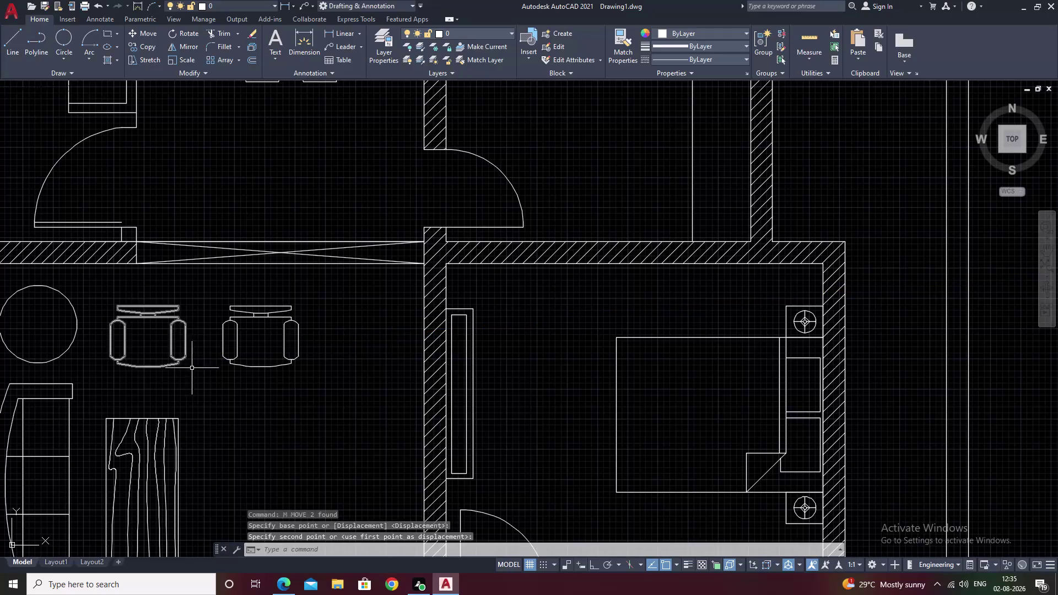
Select the two armchairs by the upper wall and start a command, then cancel it.
scroll(down, 3)
middle_drag(230, 432, 257, 383)
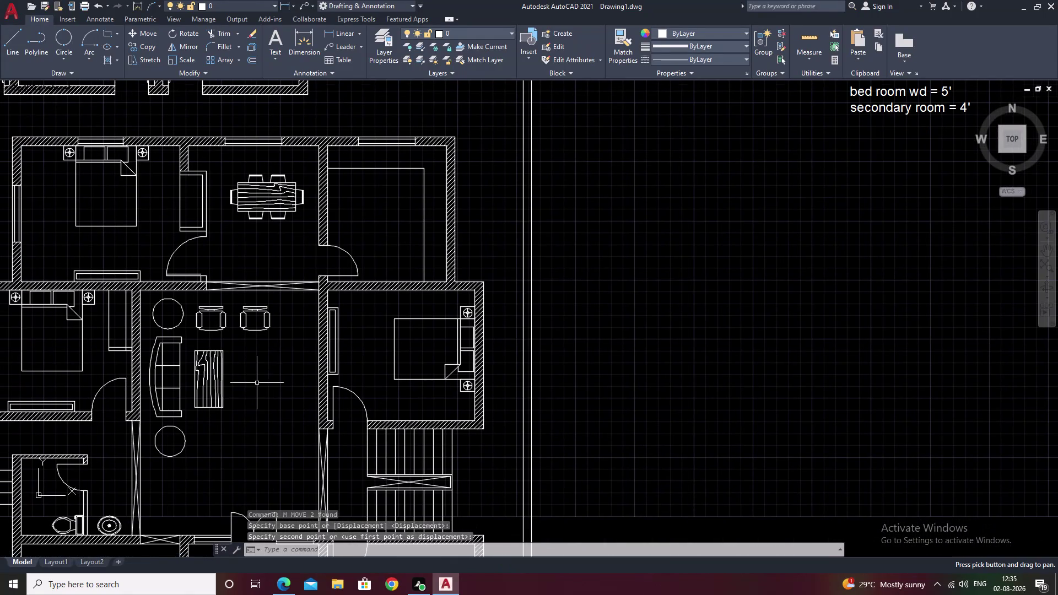
drag(274, 307, 218, 299)
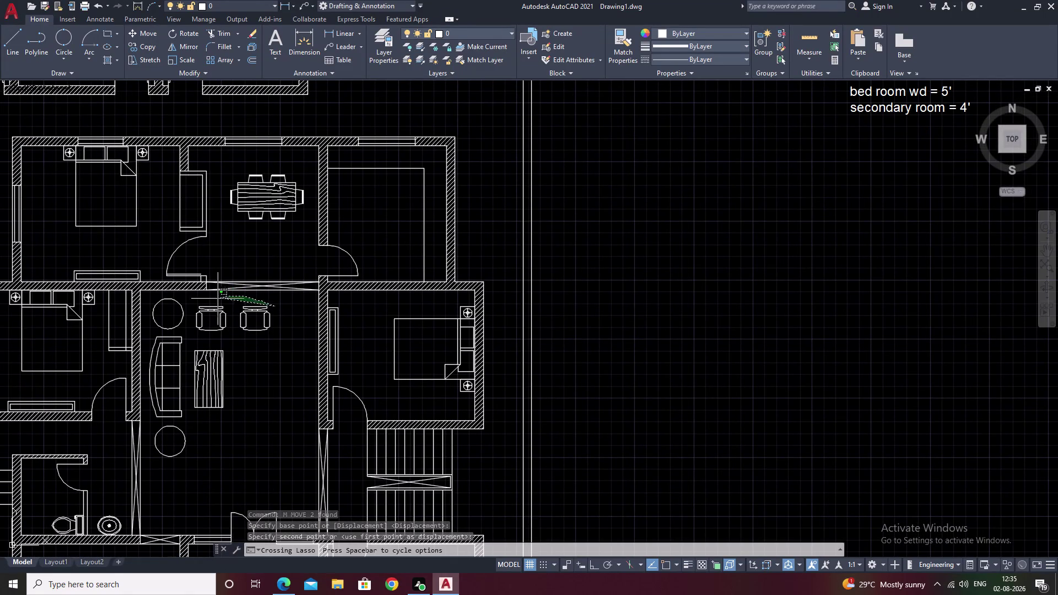
drag(218, 298, 262, 332)
right_click(262, 332)
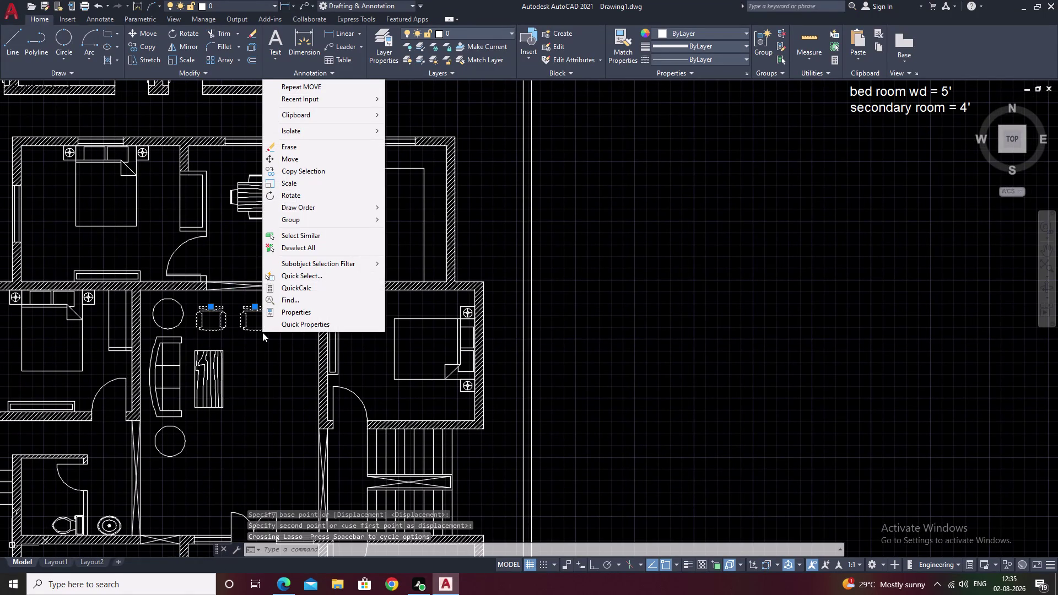
text(mi)
key(space)
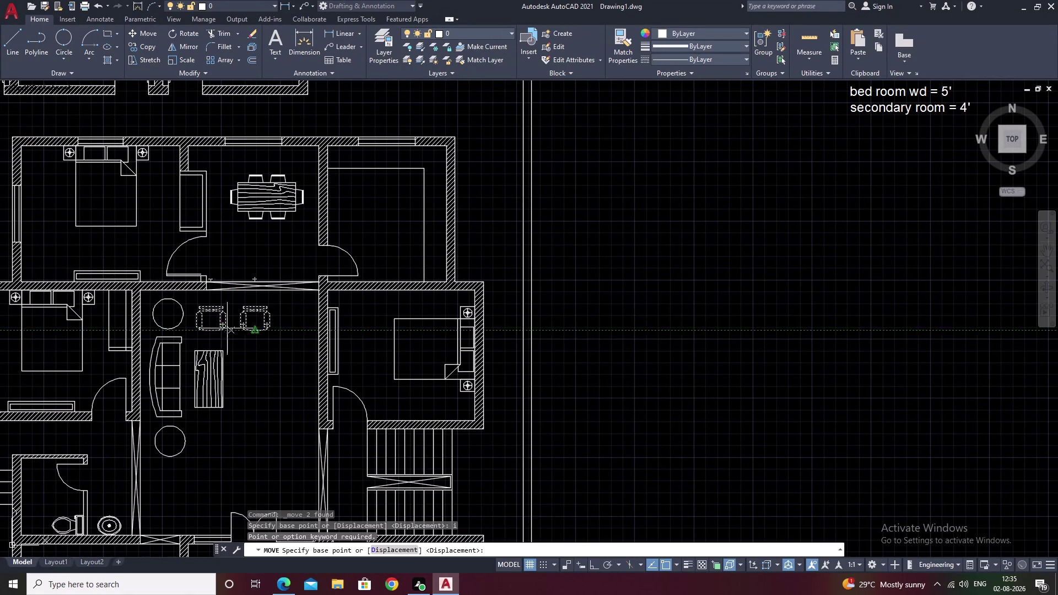
click(235, 391)
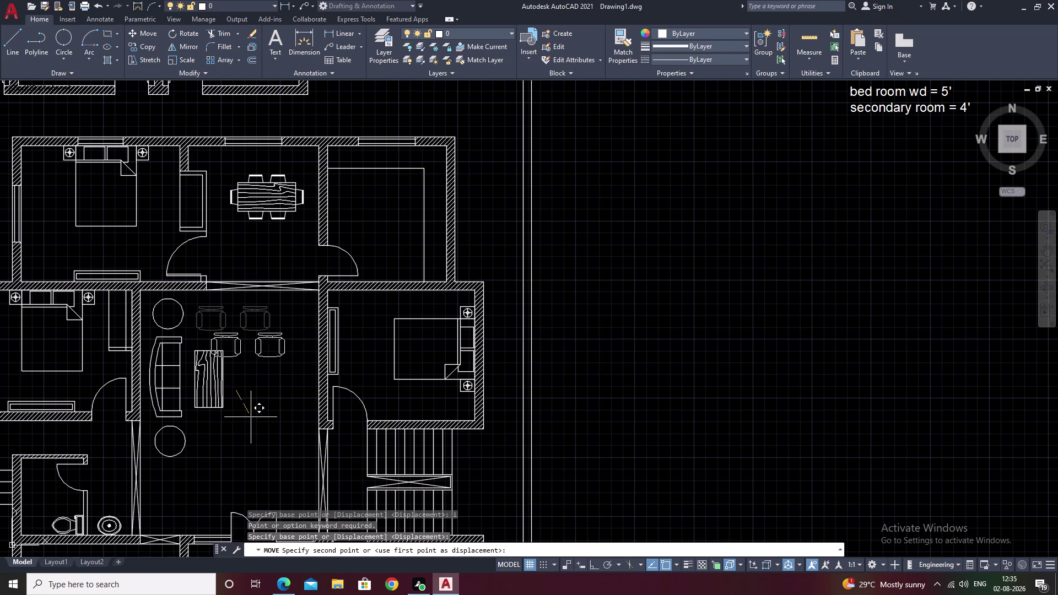
key(Escape)
Reselect the armchairs, try a mirror along a straight axis, then abandon it.
scroll(up, 3)
drag(312, 272, 292, 259)
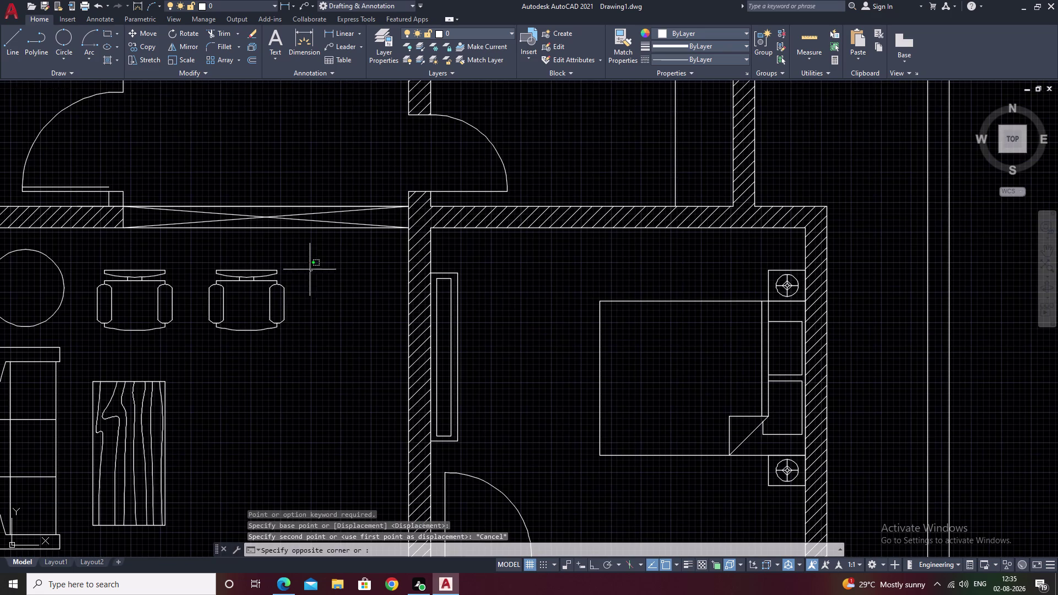
drag(293, 260, 248, 374)
text(m)
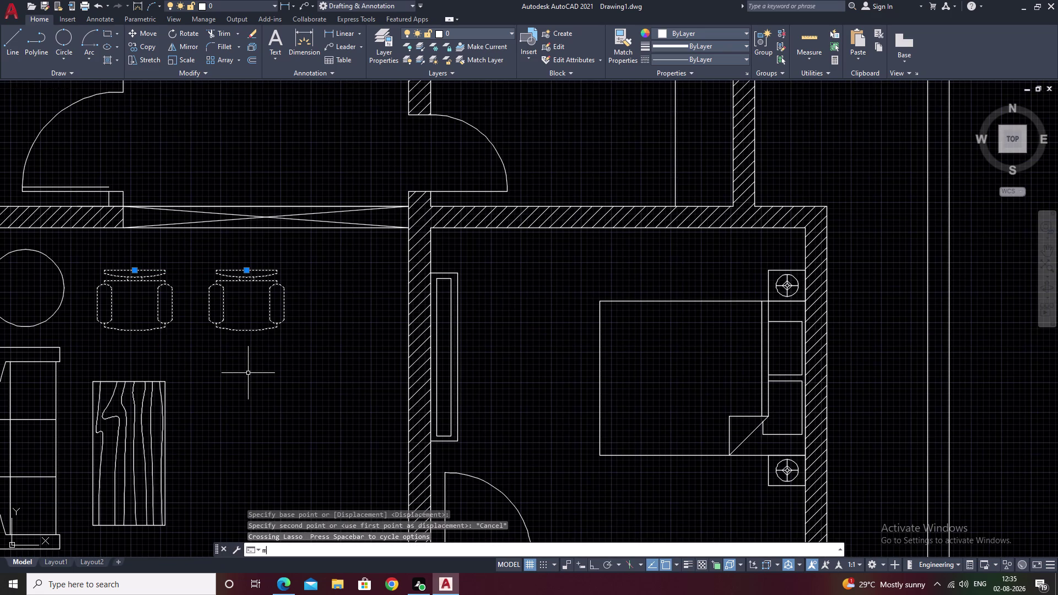
text(i)
key(space)
click(197, 431)
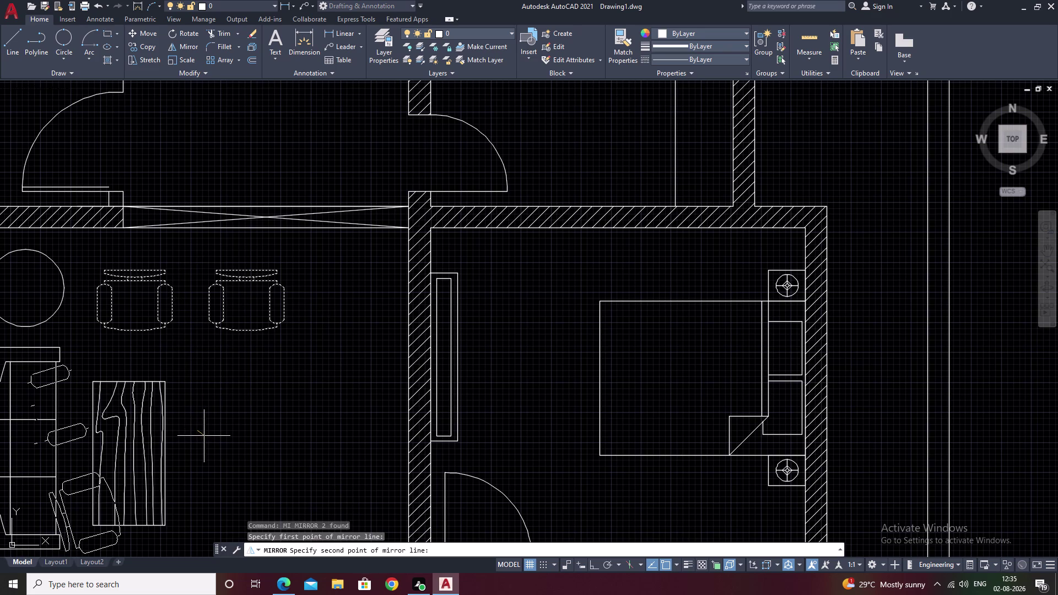
key(F8)
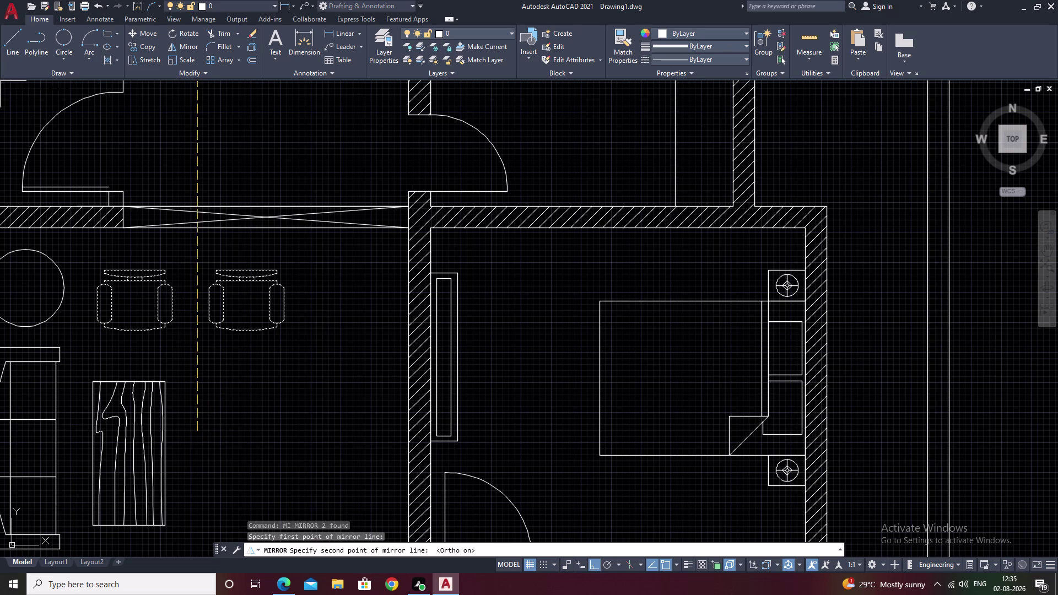
click(225, 431)
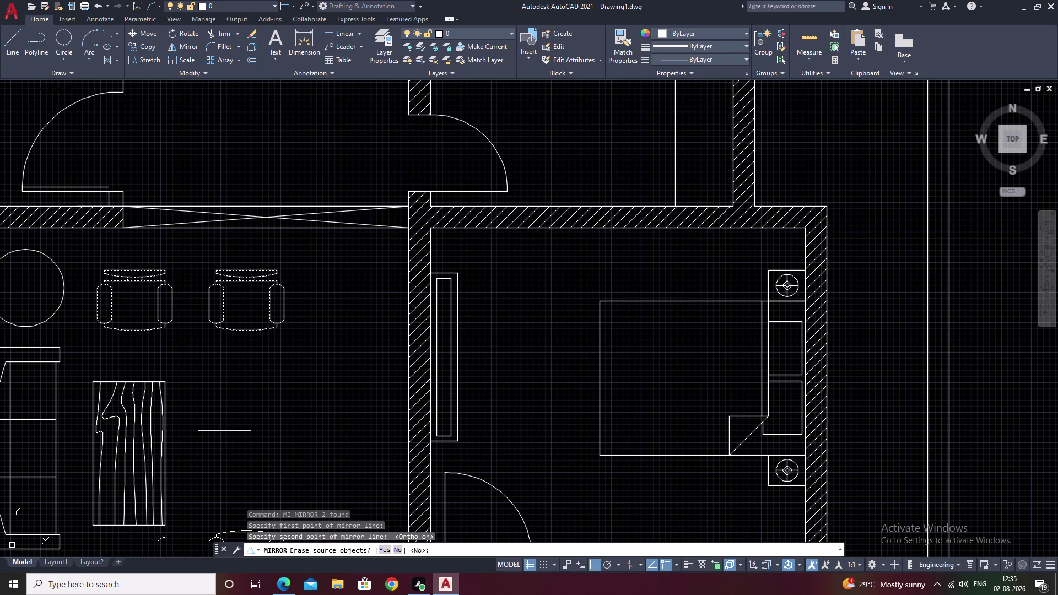
scroll(down, 3)
middle_drag(225, 430, 246, 339)
click(235, 348)
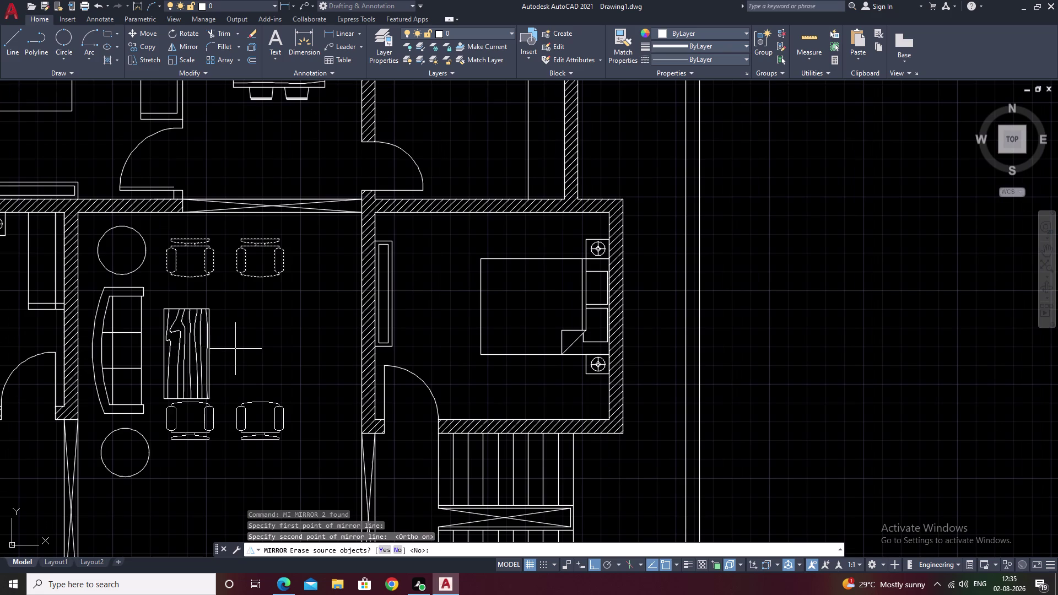
key(Escape)
Mirror both armchairs across a horizontal axis through the table's middle, keeping the originals.
scroll(down, 3)
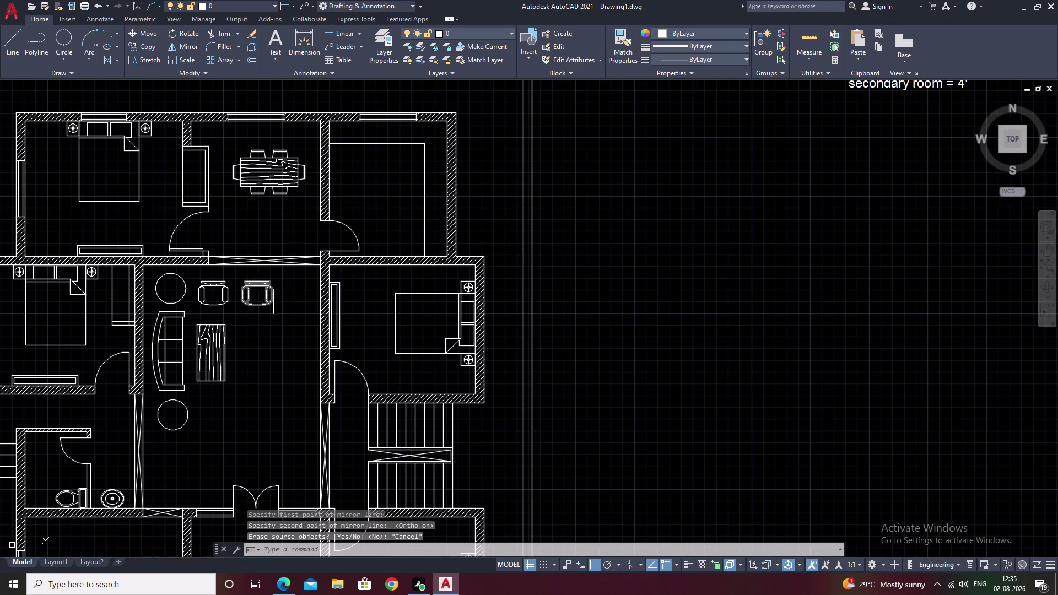
drag(275, 287, 213, 311)
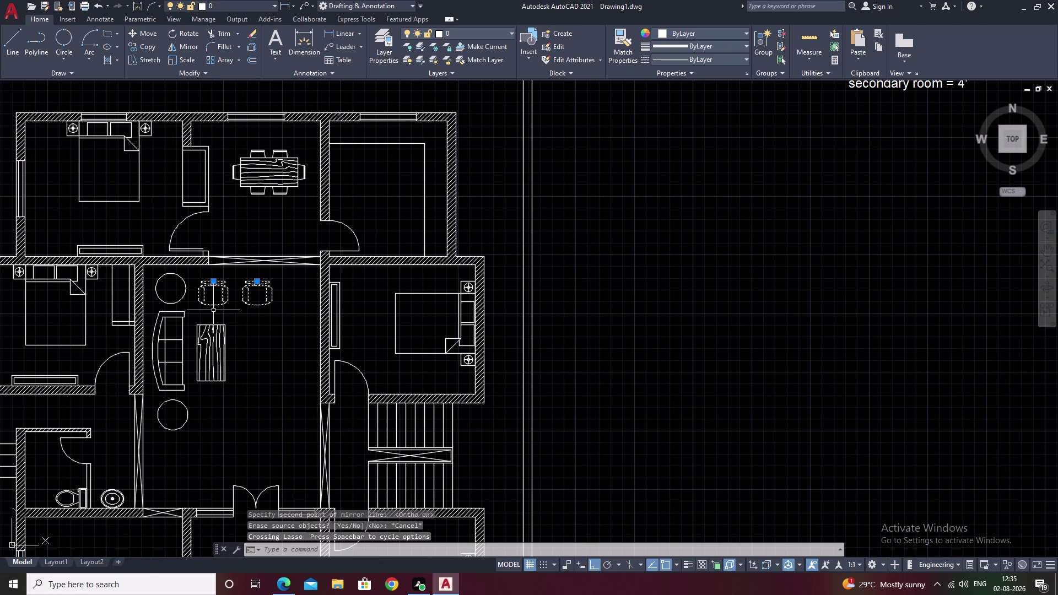
text(mi)
key(space)
click(241, 364)
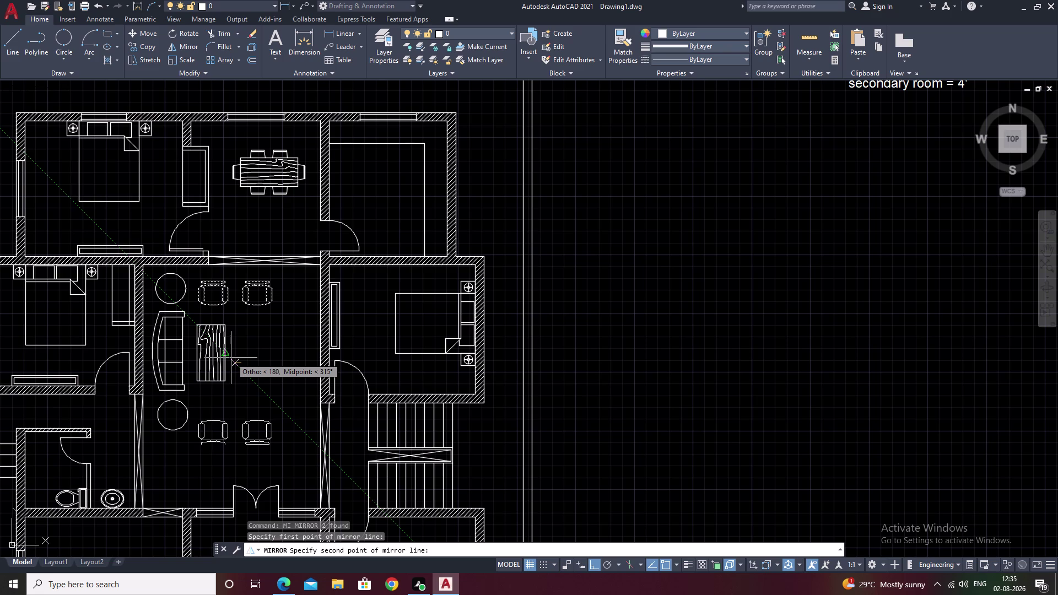
click(230, 358)
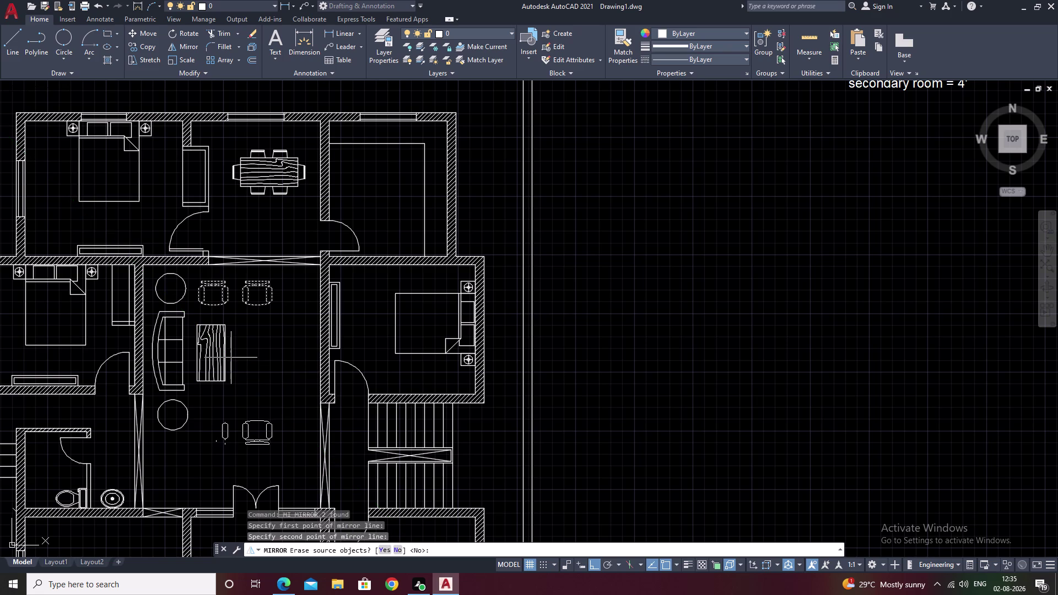
key(y)
key(BackSpace)
text(n)
key(space)
scroll(up, 3)
drag(291, 382, 215, 375)
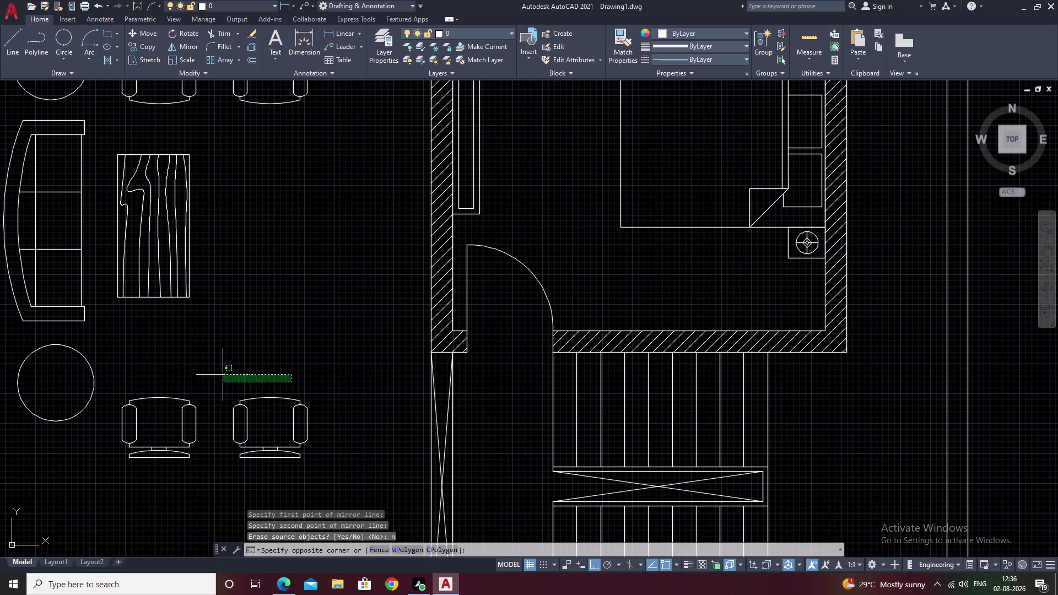
Move the two mirrored armchairs up, closer to the centre table.
drag(214, 375, 151, 467)
text(m)
key(space)
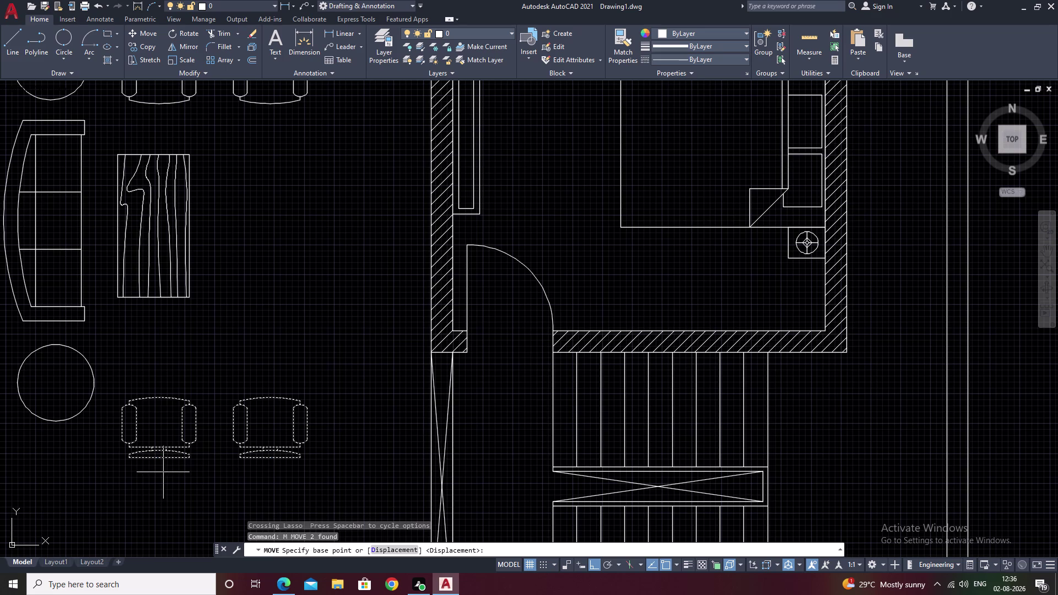
click(217, 434)
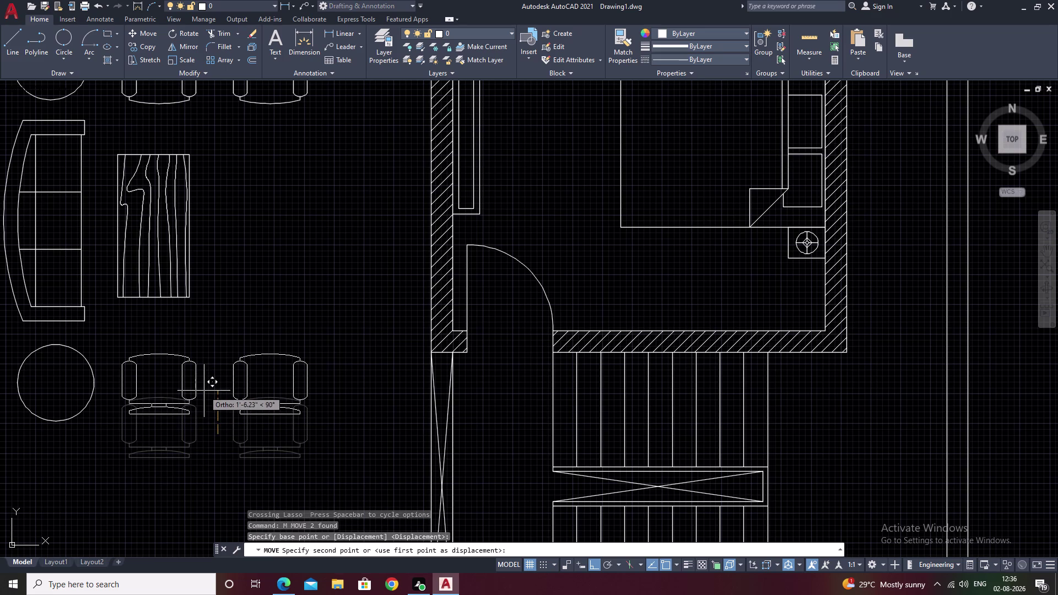
click(204, 391)
scroll(down, 3)
middle_drag(285, 279, 309, 281)
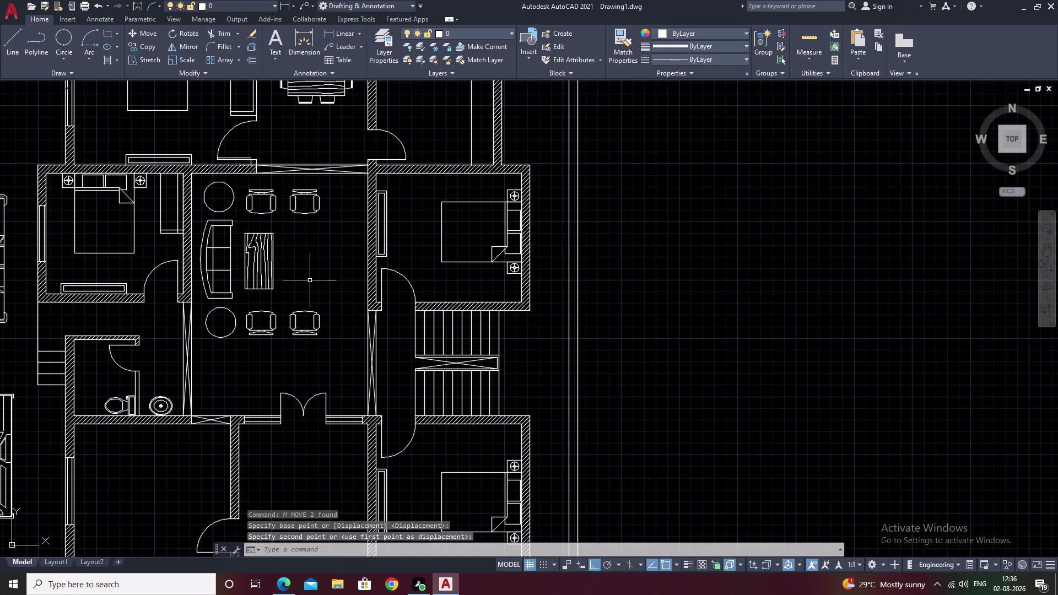
key(Escape)
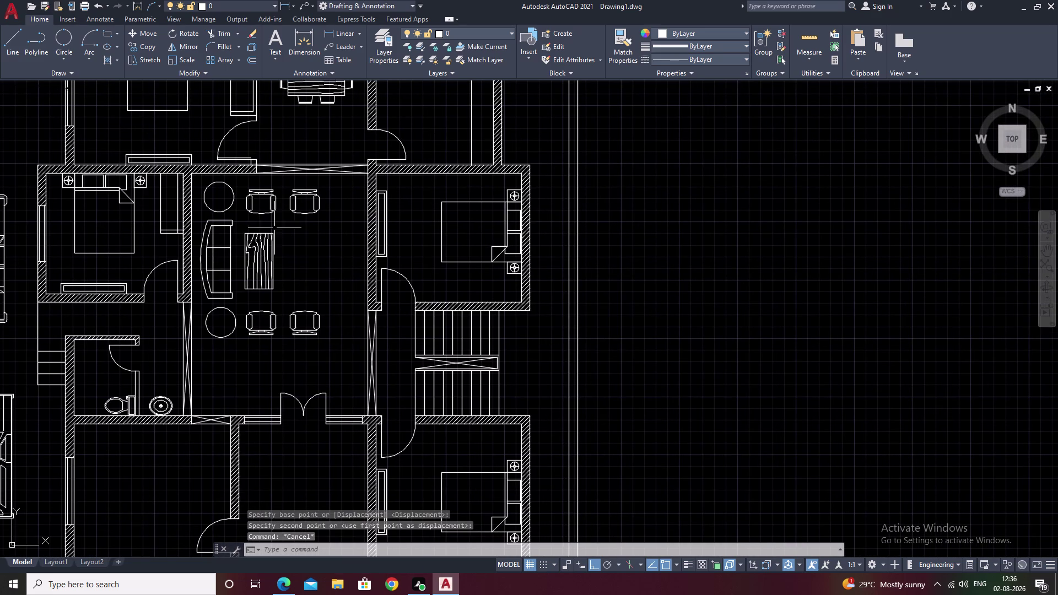
Move the centre table so it sits between both chair pairs.
drag(273, 226, 260, 287)
text(m)
key(space)
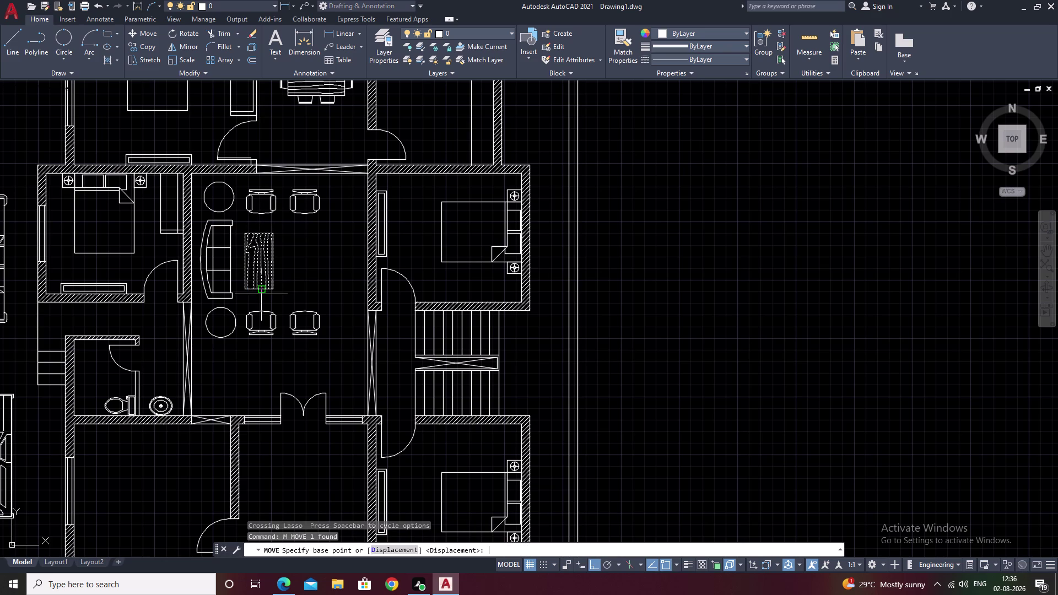
click(271, 288)
click(290, 287)
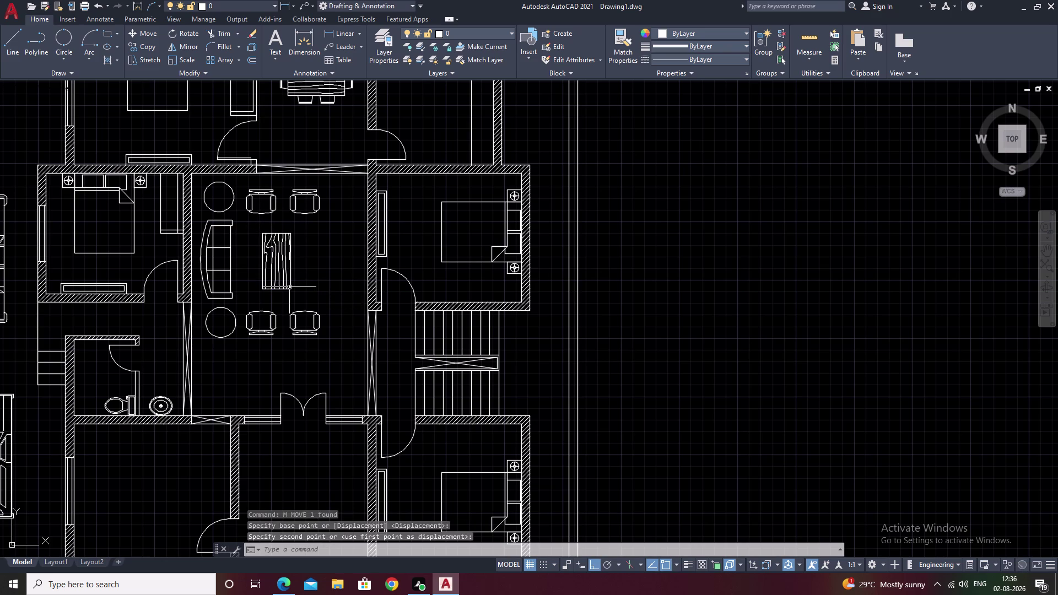
key(Escape)
scroll(down, 3)
Pan and zoom to centre the empty lower-left room beside the parked car.
middle_drag(658, 322, 595, 369)
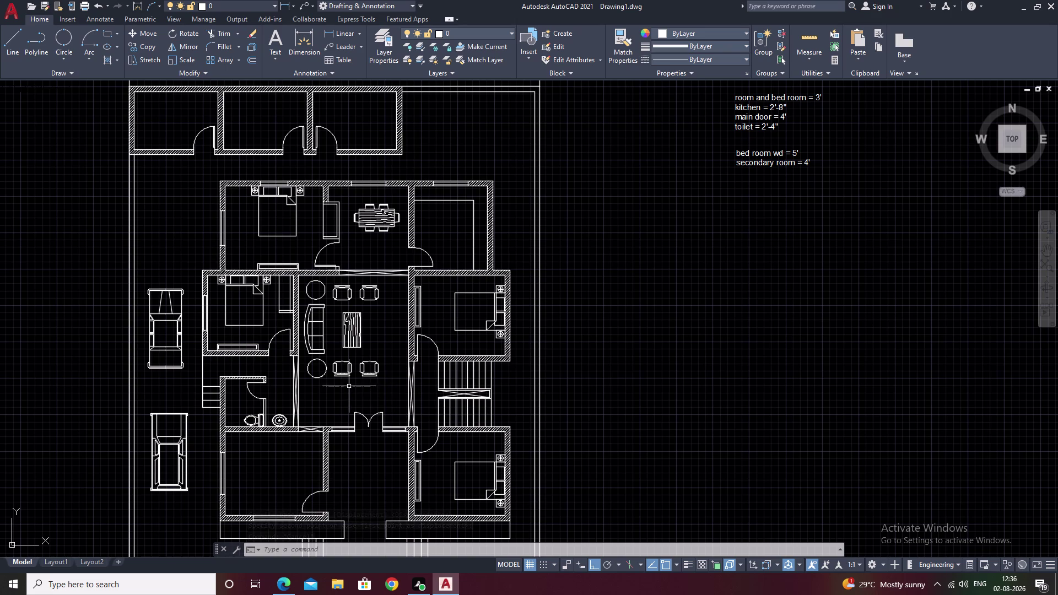
middle_drag(587, 393, 577, 340)
middle_drag(559, 353, 613, 301)
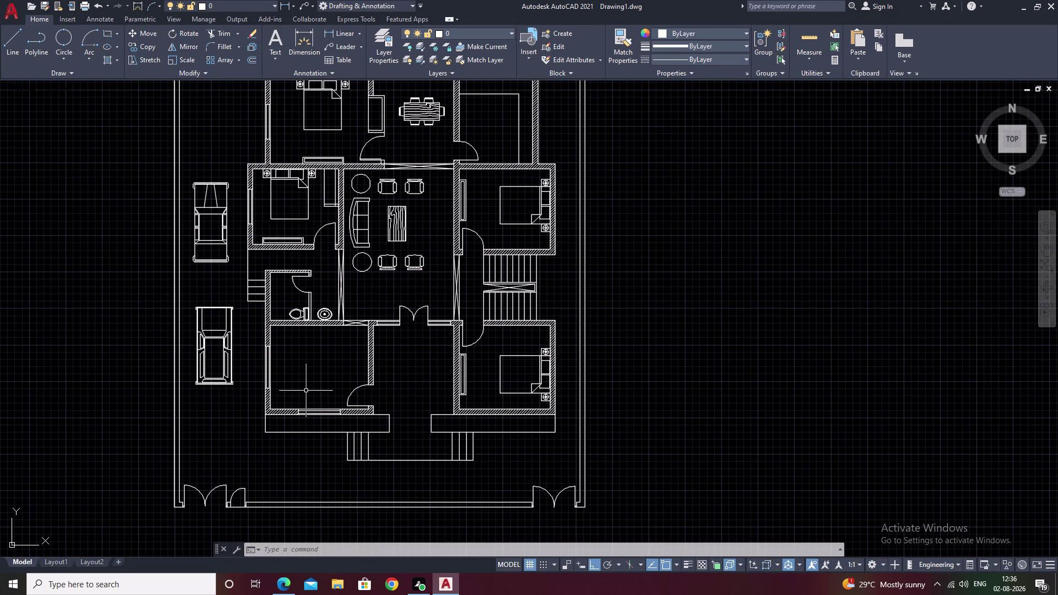
middle_drag(306, 391, 362, 369)
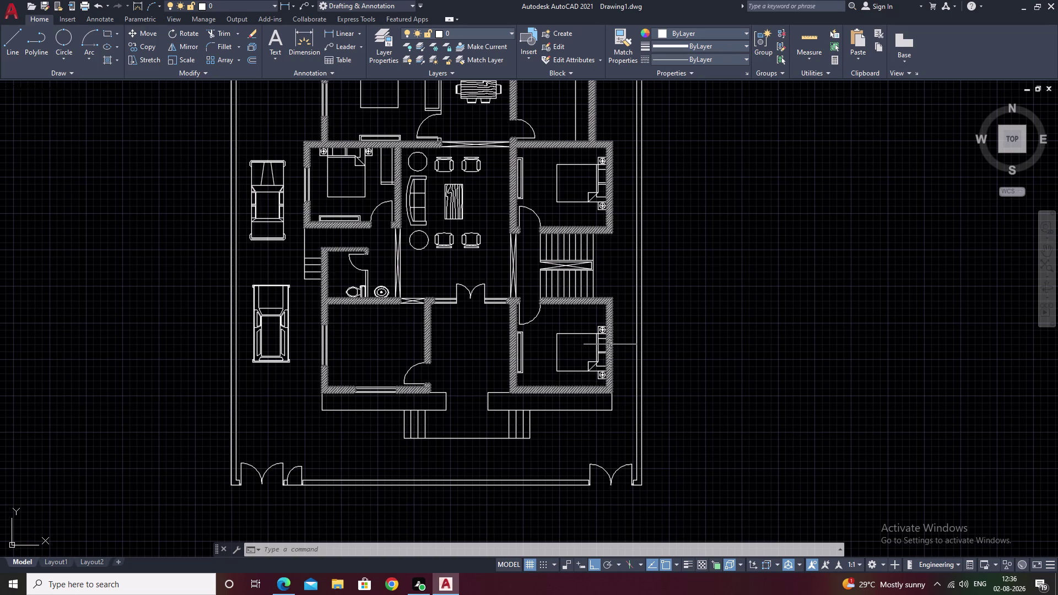
scroll(up, 3)
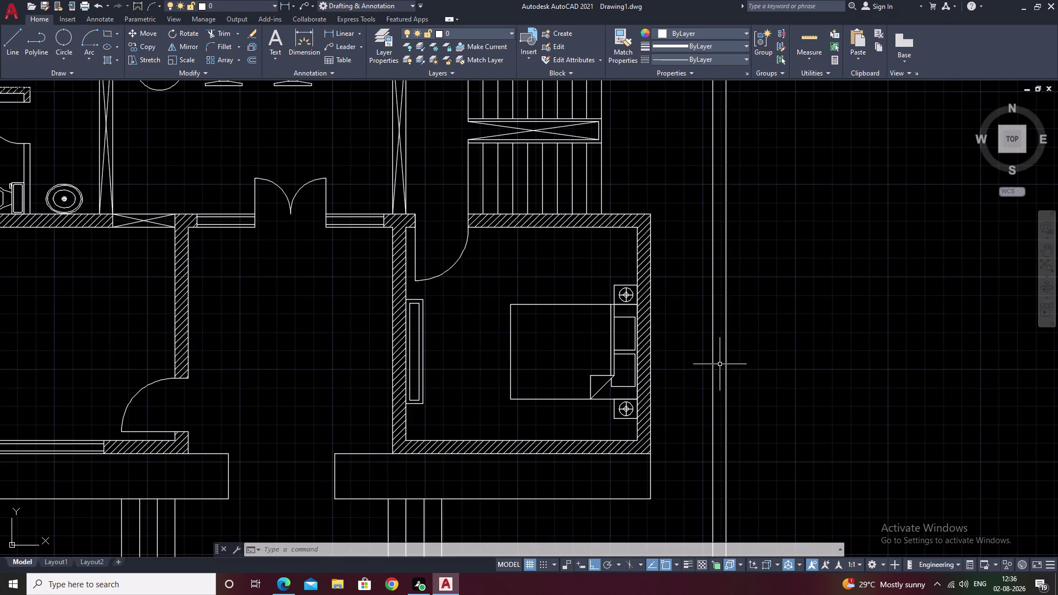
middle_drag(522, 349, 735, 320)
middle_drag(442, 312, 592, 316)
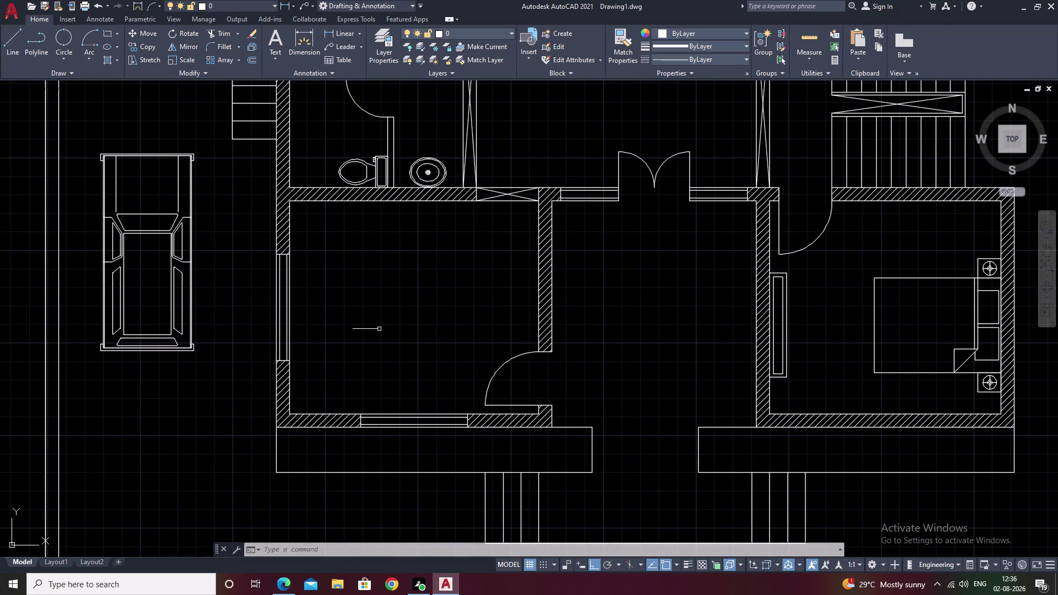
middle_drag(378, 331, 464, 327)
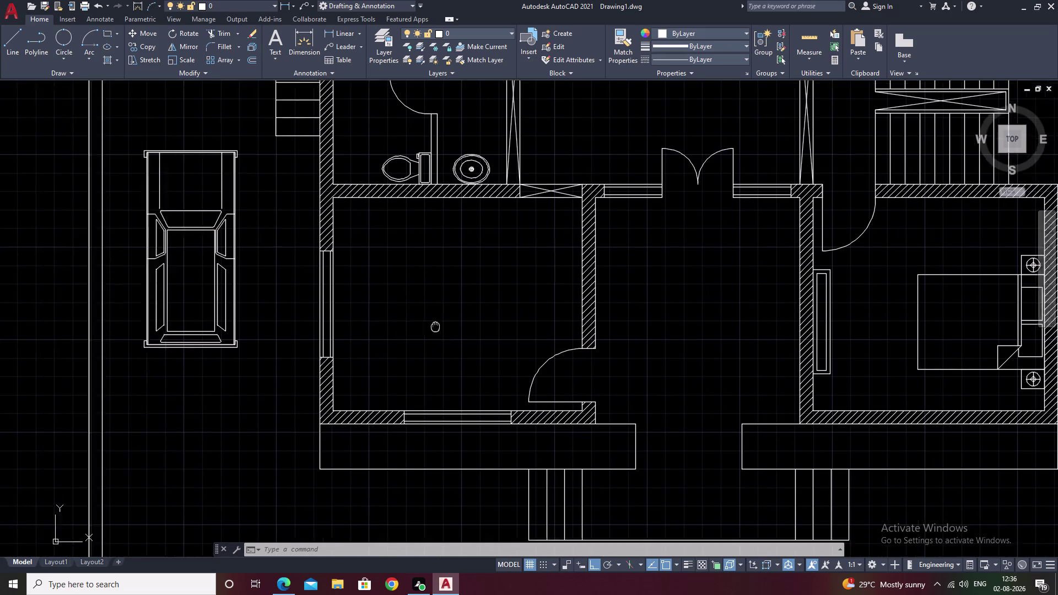
middle_drag(464, 327, 508, 327)
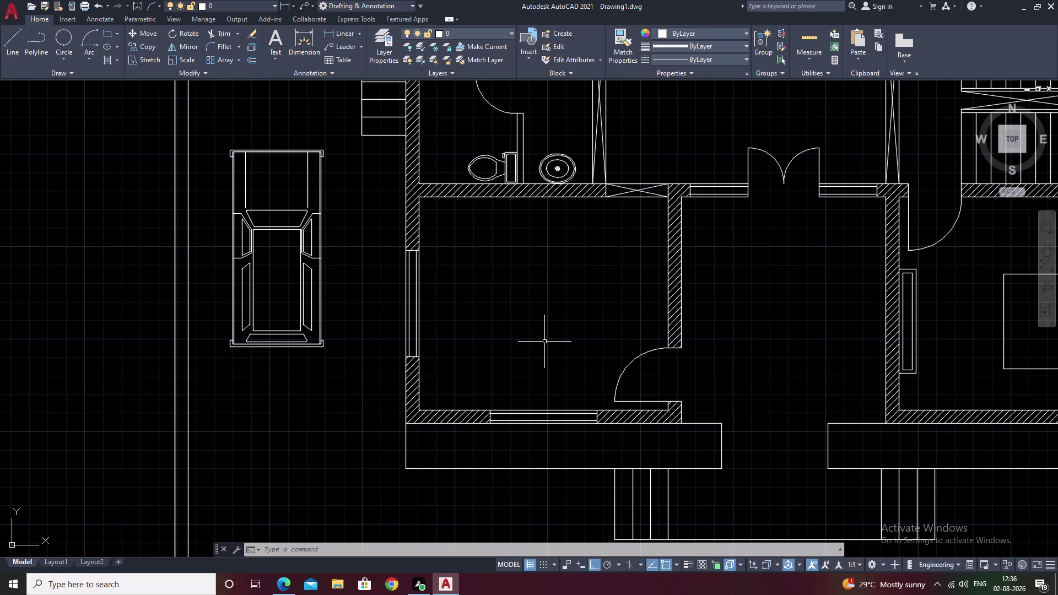
Draw a 10-unit line from the top inner wall, then erase the stray short line.
key(l)
key(space)
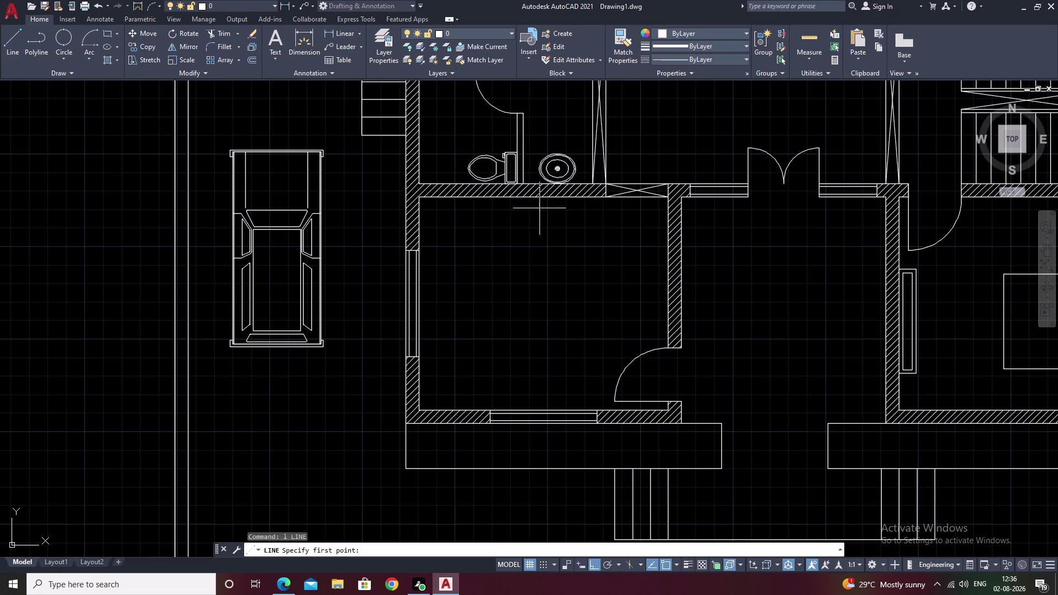
click(549, 199)
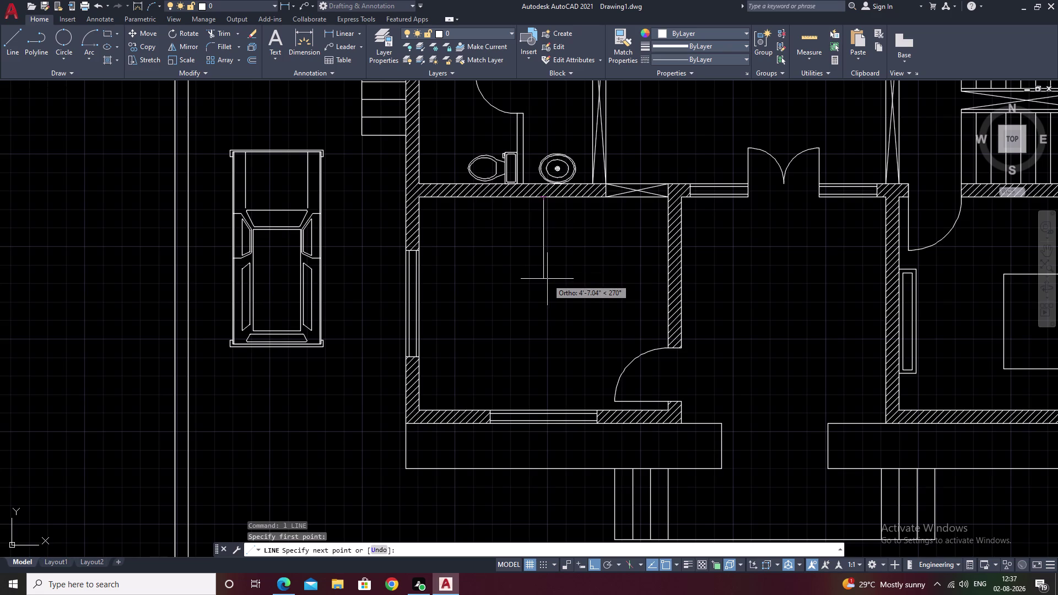
key(2)
key(BackSpace)
text(10)
key(space)
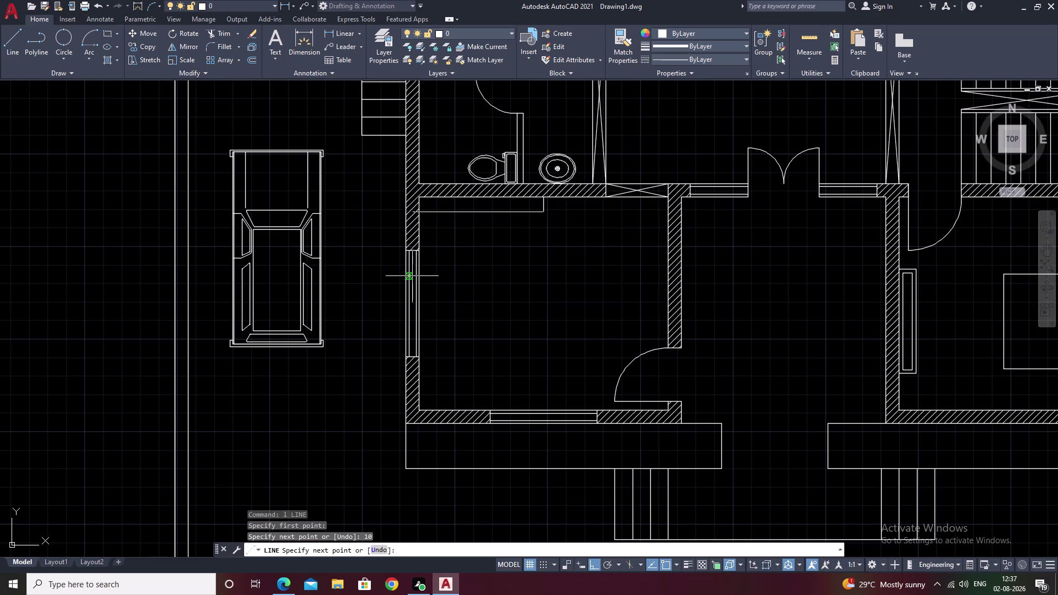
key(ctrl+x)
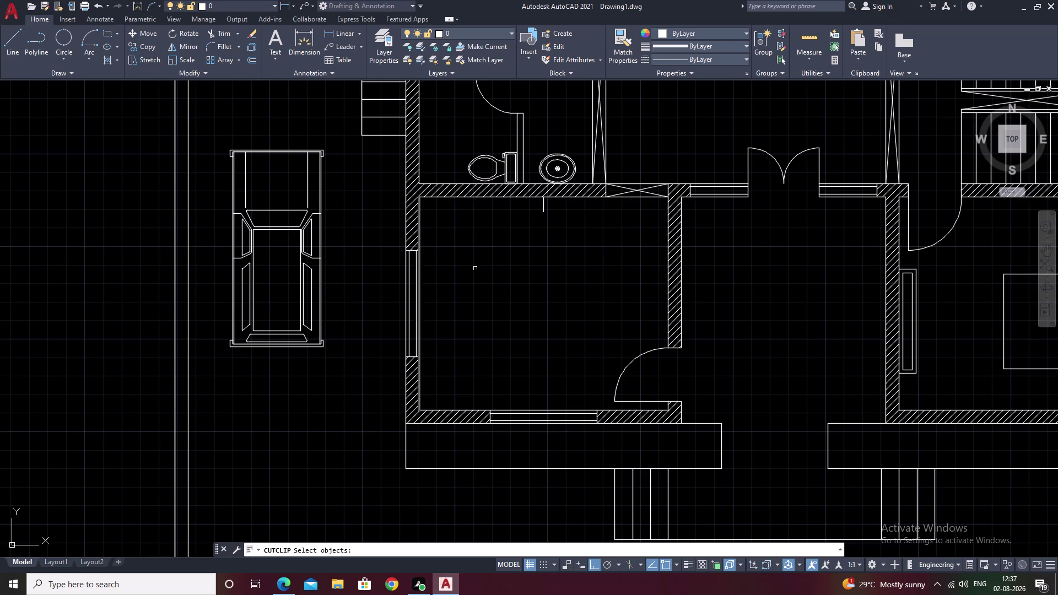
click(544, 206)
key(Escape)
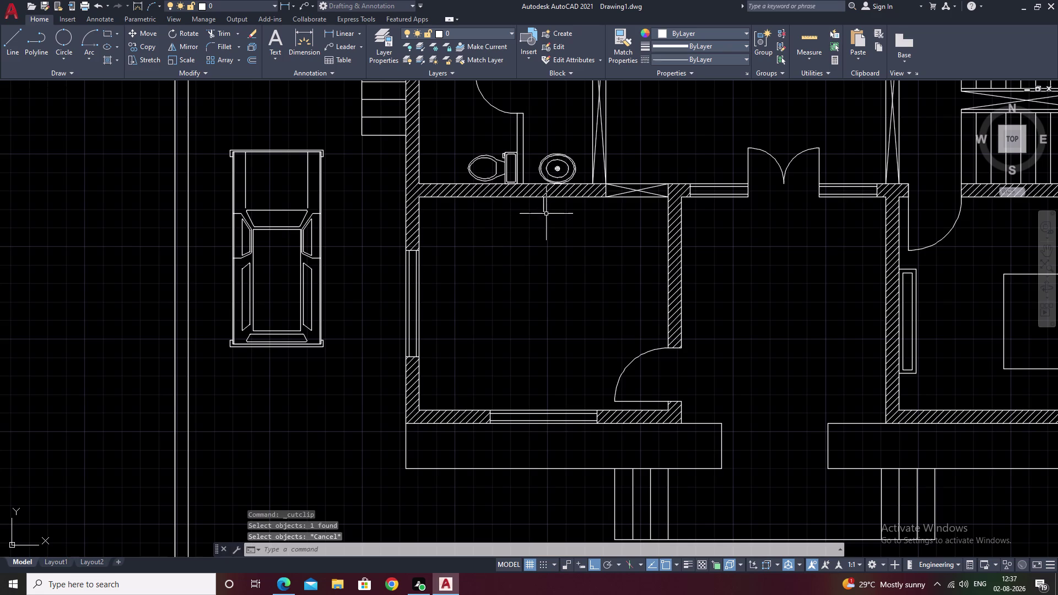
click(545, 209)
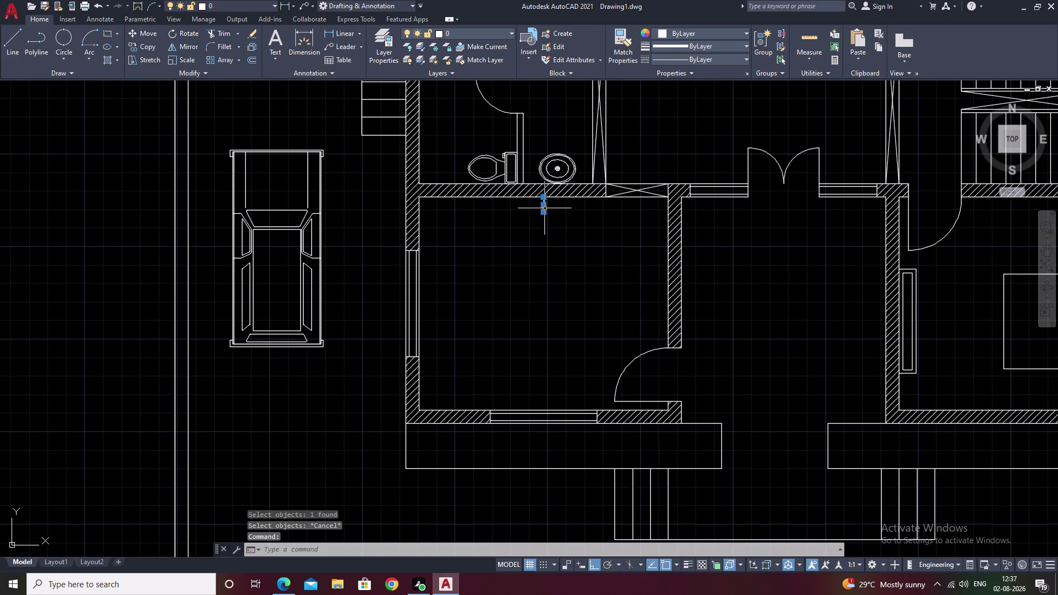
text(e)
key(space)
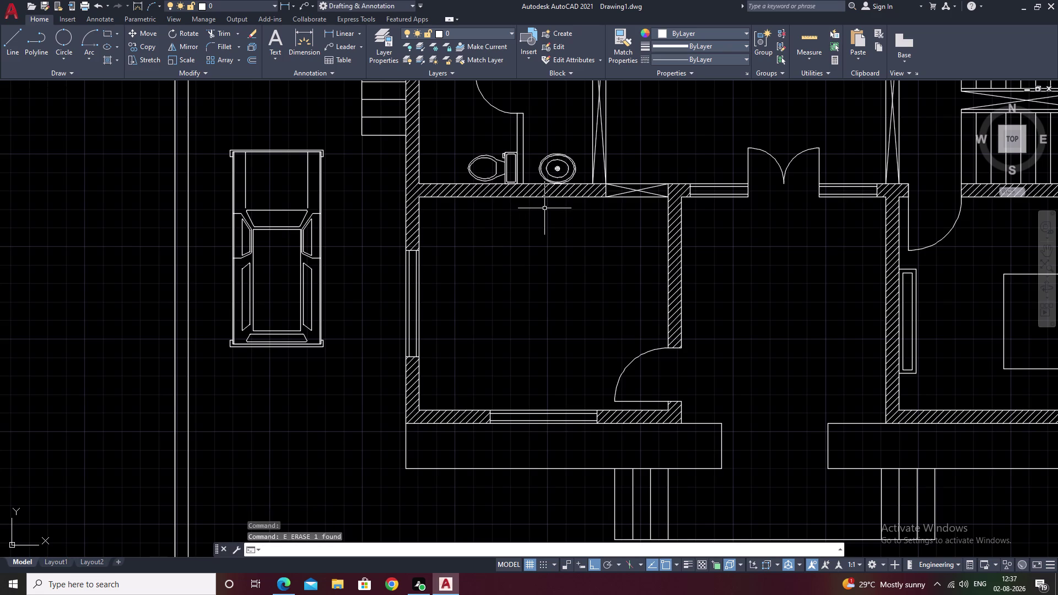
Draw a 2-foot line down from the top inner wall with a 2-inch return.
text(l)
key(space)
scroll(up, 3)
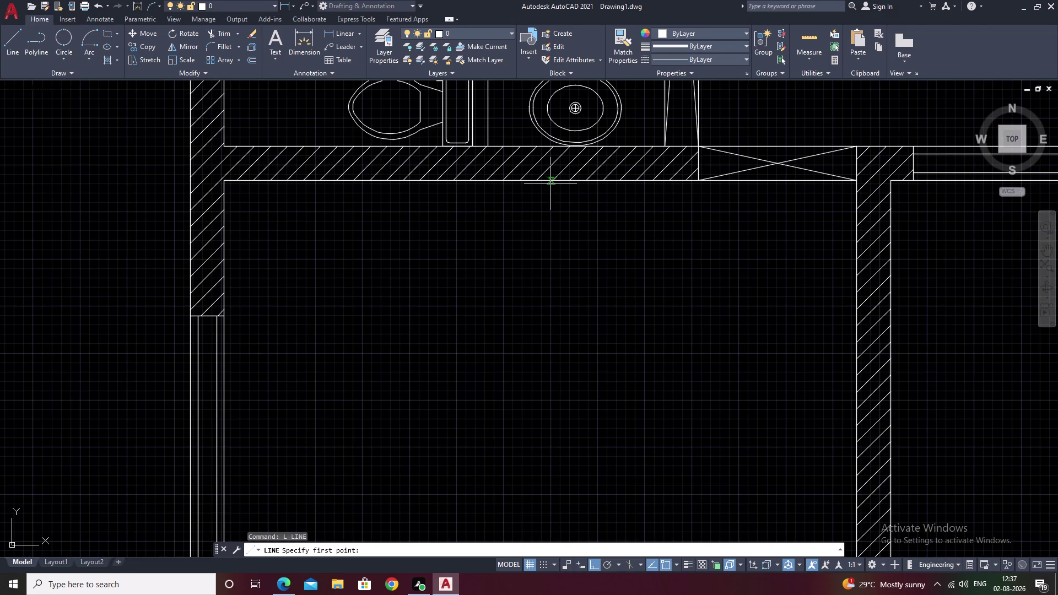
scroll(up, 3)
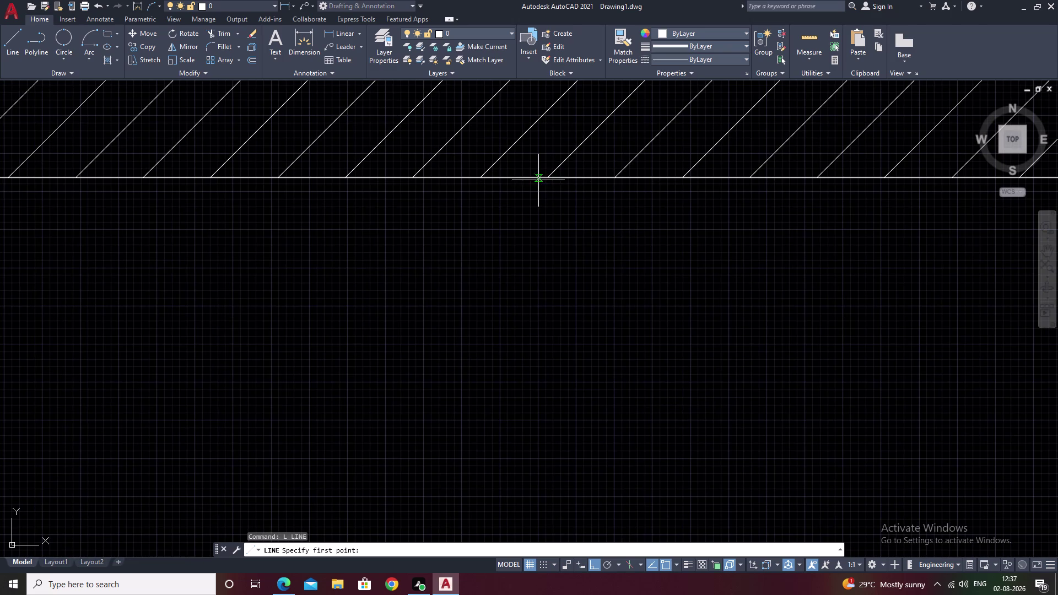
click(538, 179)
scroll(down, 3)
middle_drag(513, 336, 518, 308)
middle_drag(530, 379, 528, 339)
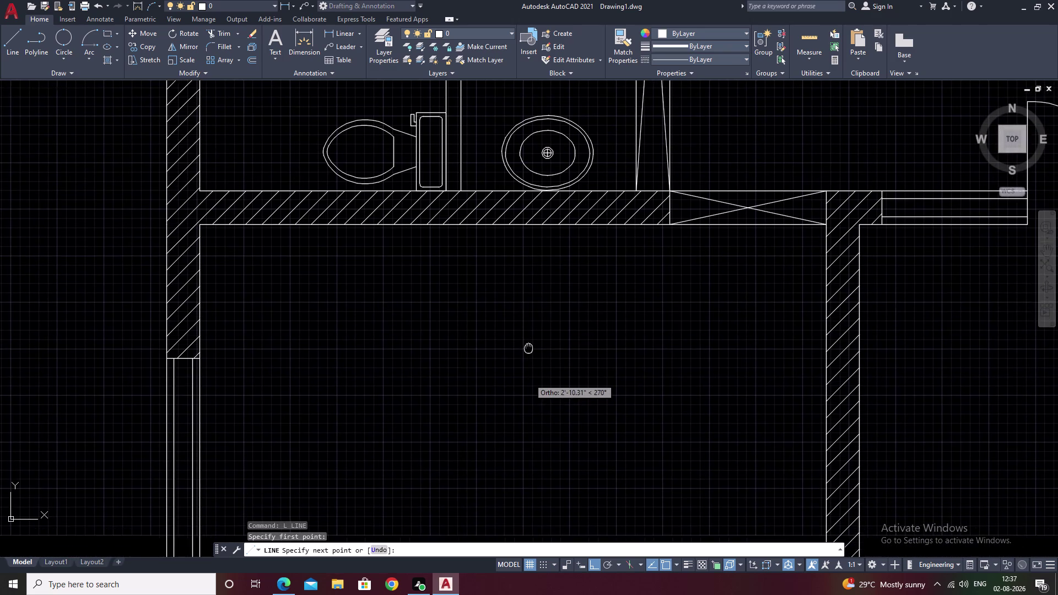
middle_drag(528, 339, 528, 333)
text(2')
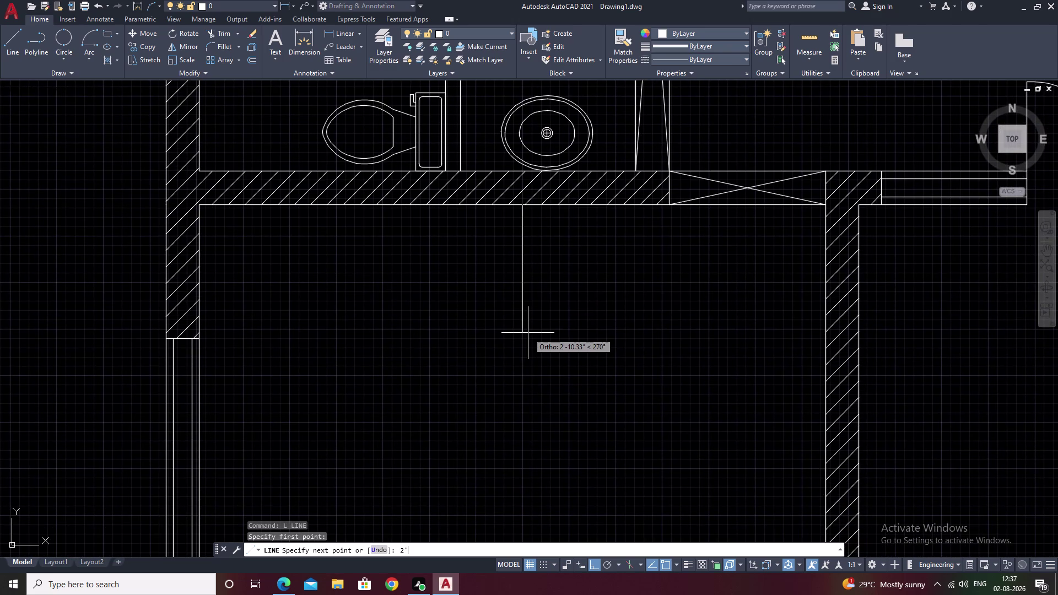
key(space)
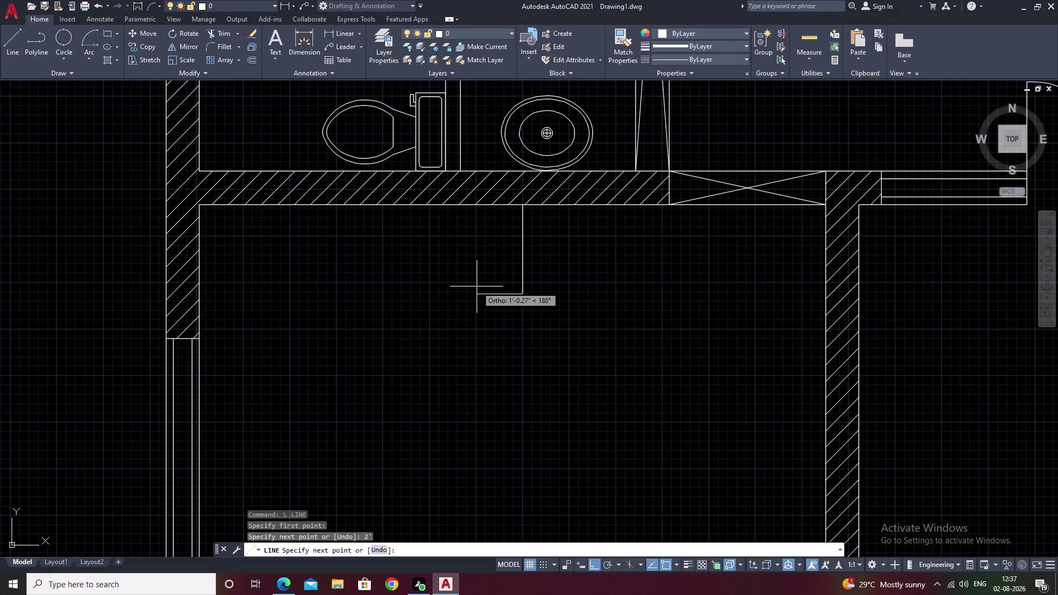
text(2)
key(space)
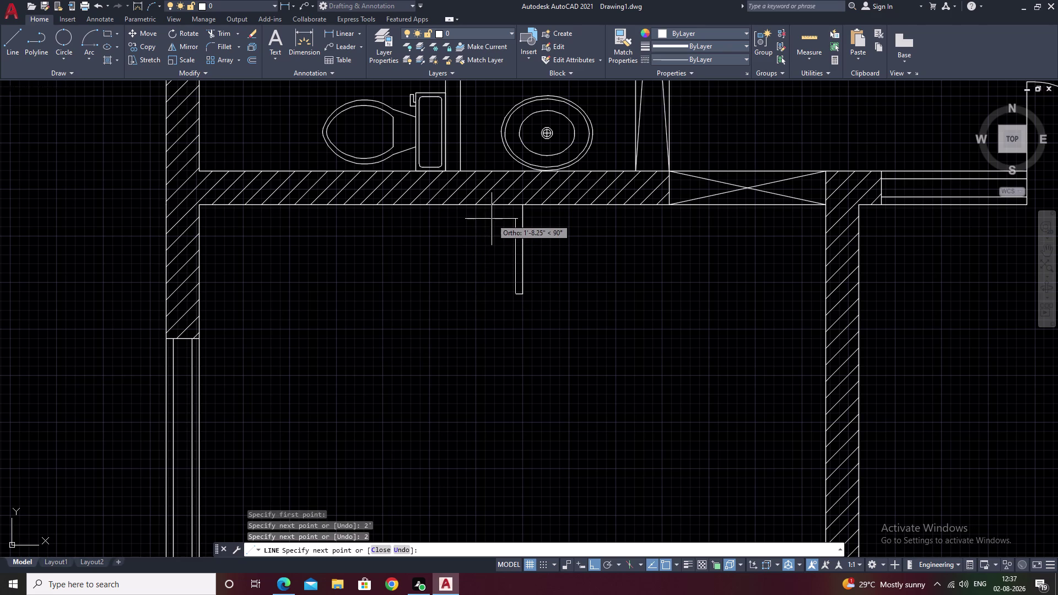
key(Escape)
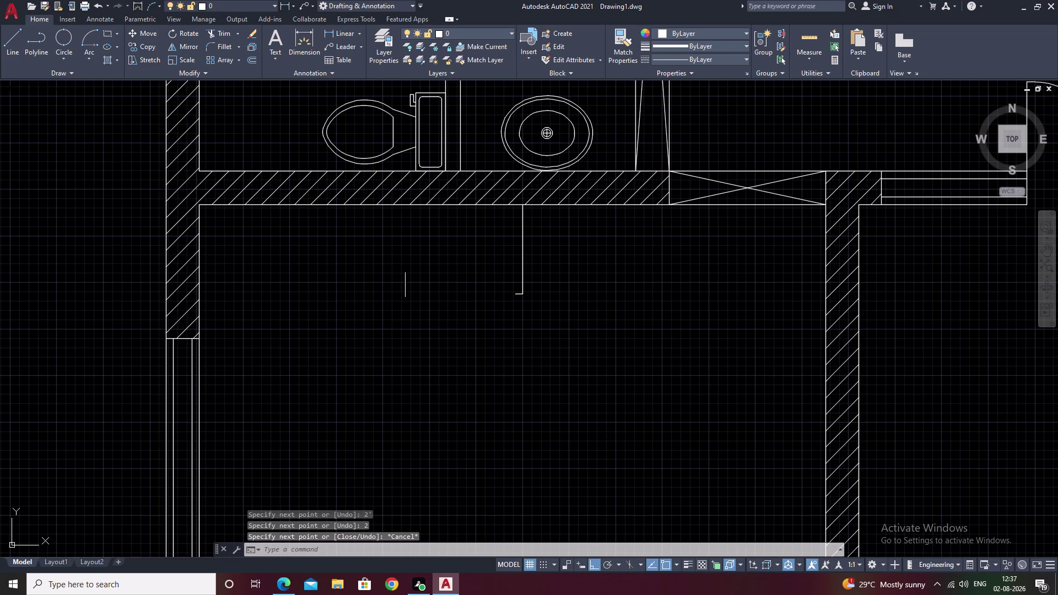
Offset a horizontal and a vertical line by 2 inches to form a partition strip.
text(o)
key(space)
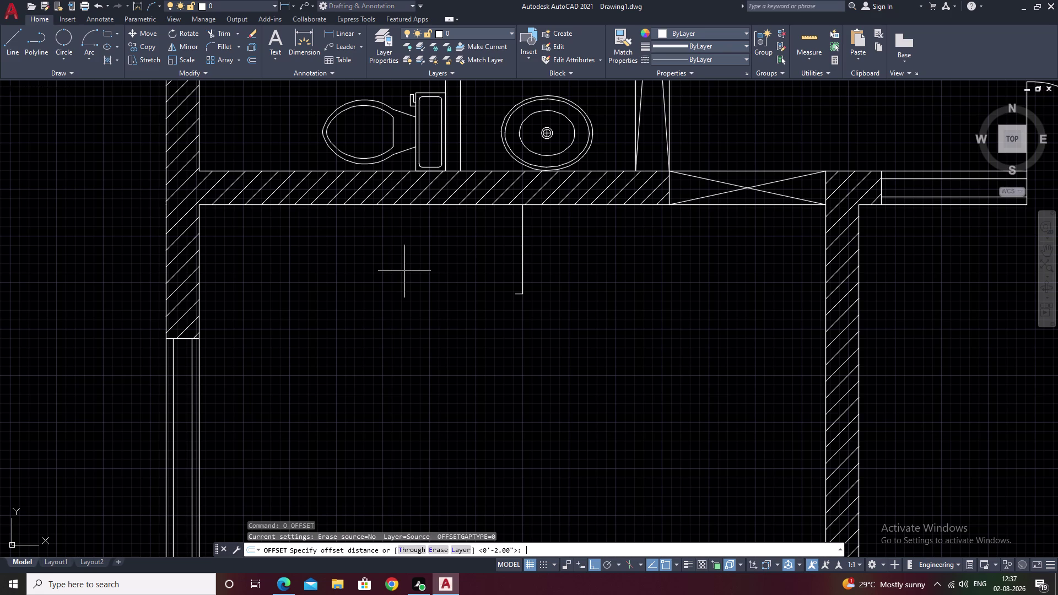
key(space)
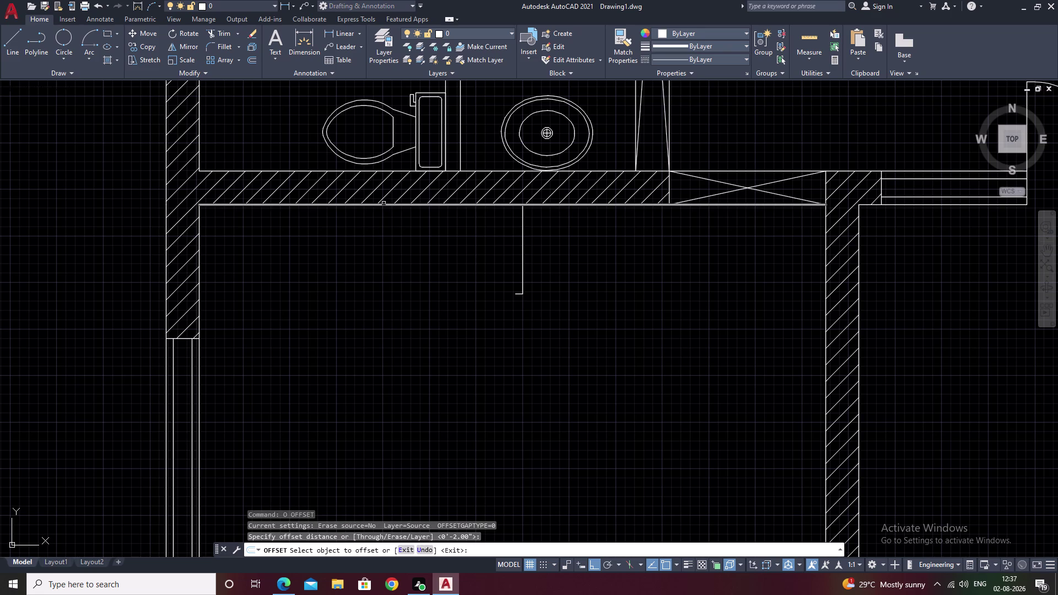
click(383, 203)
click(381, 230)
key(Escape)
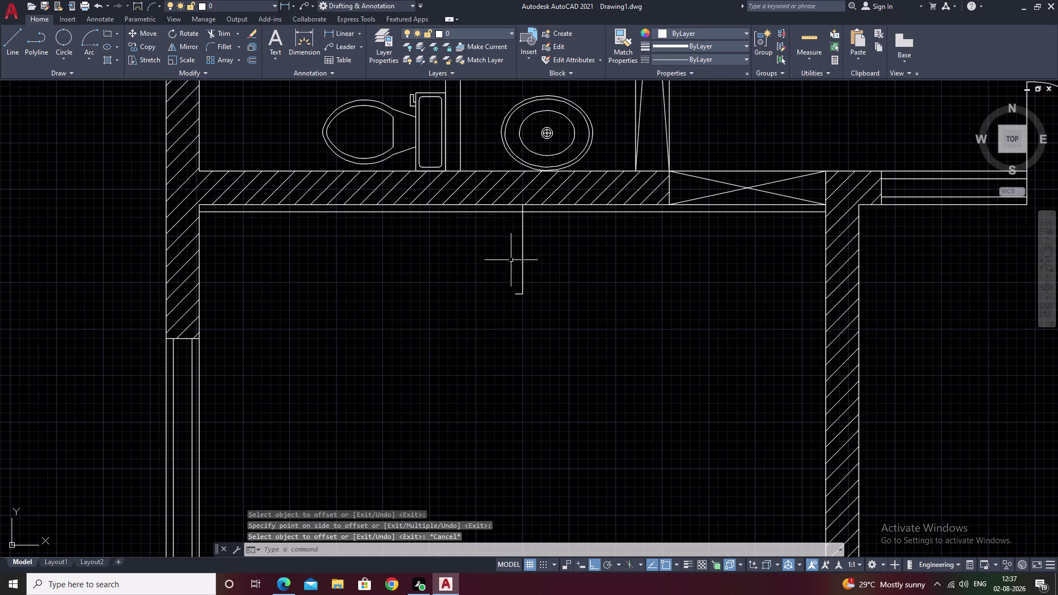
key(space)
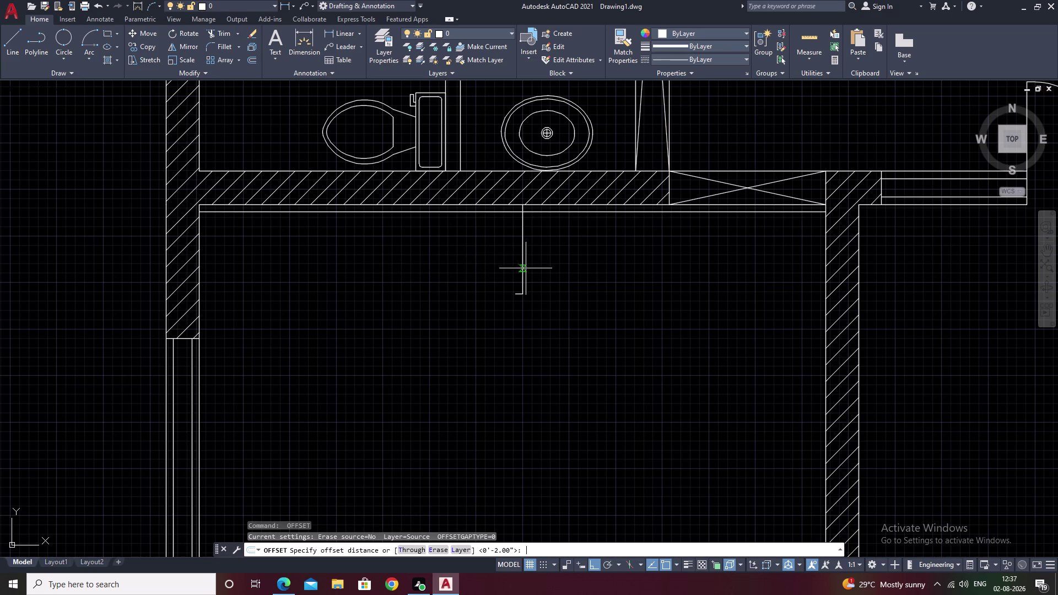
key(space)
click(523, 258)
click(509, 263)
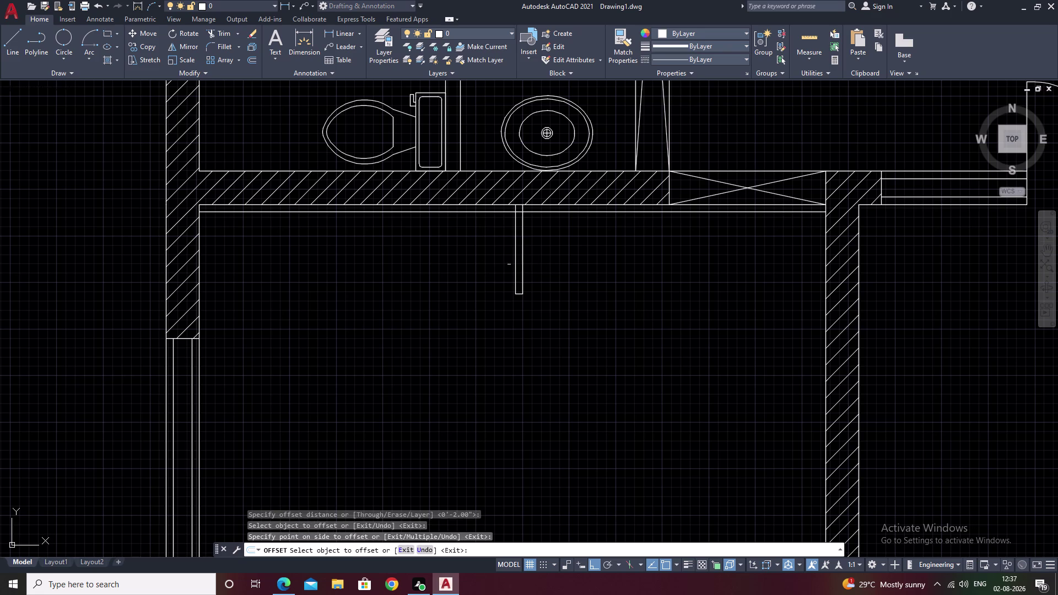
key(Escape)
Trim the wall line where it crosses the strip and erase the leftover segment.
text(tr)
key(space)
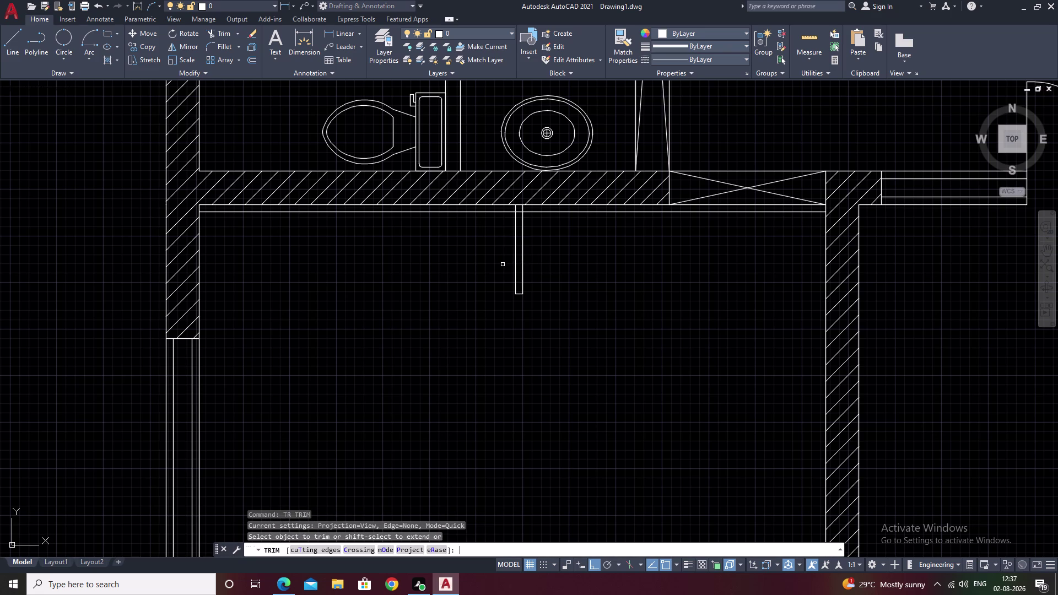
scroll(up, 3)
drag(406, 178, 407, 207)
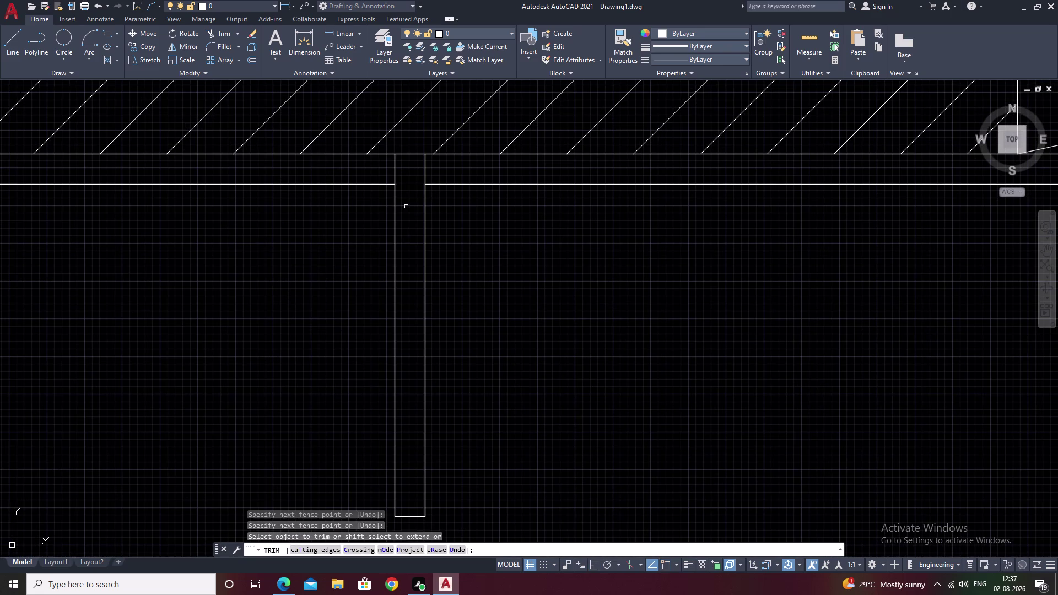
key(Escape)
click(473, 184)
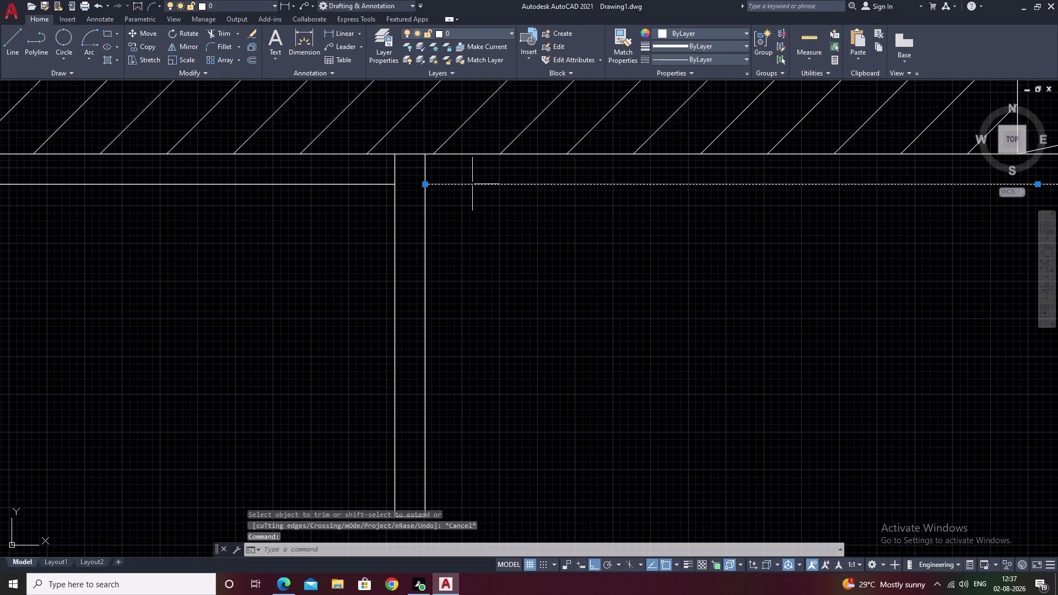
text(e)
key(space)
Trim the overlapping lines at the partition corner below the bathroom.
scroll(down, 3)
middle_drag(328, 347, 455, 276)
scroll(down, 3)
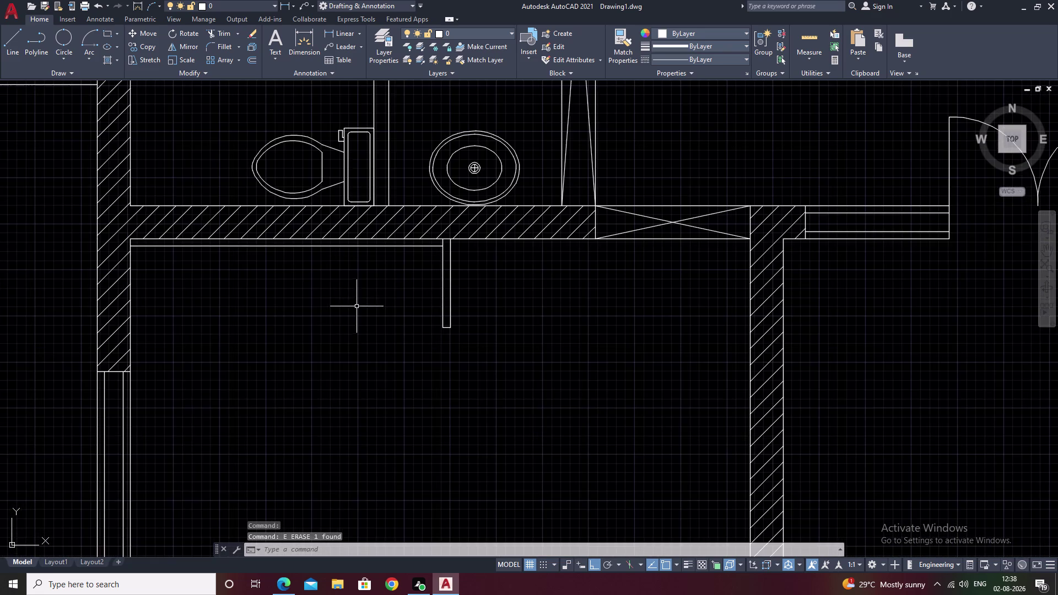
middle_drag(356, 307, 437, 307)
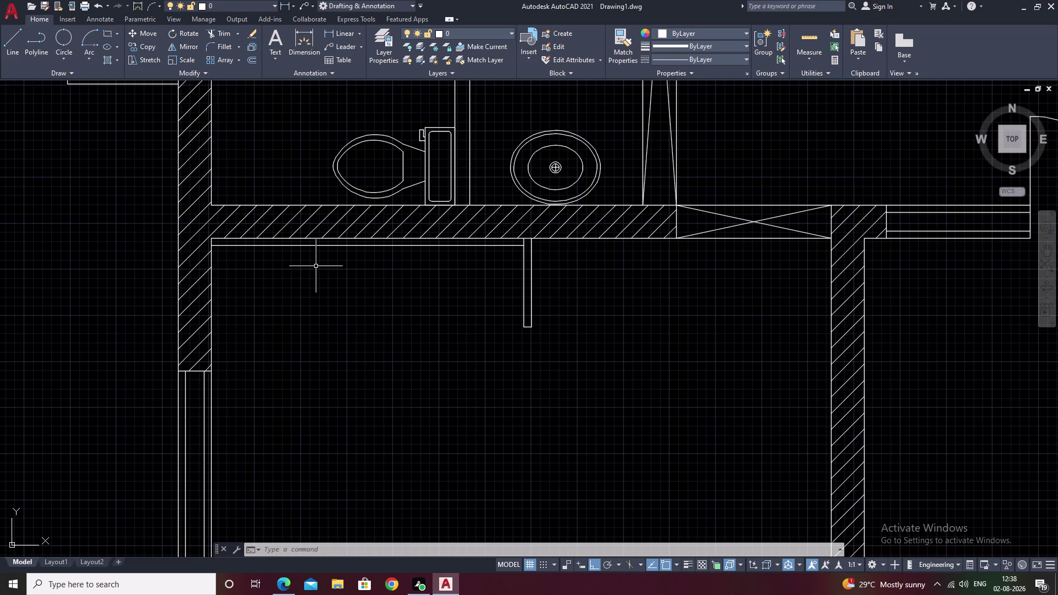
text(tr)
key(space)
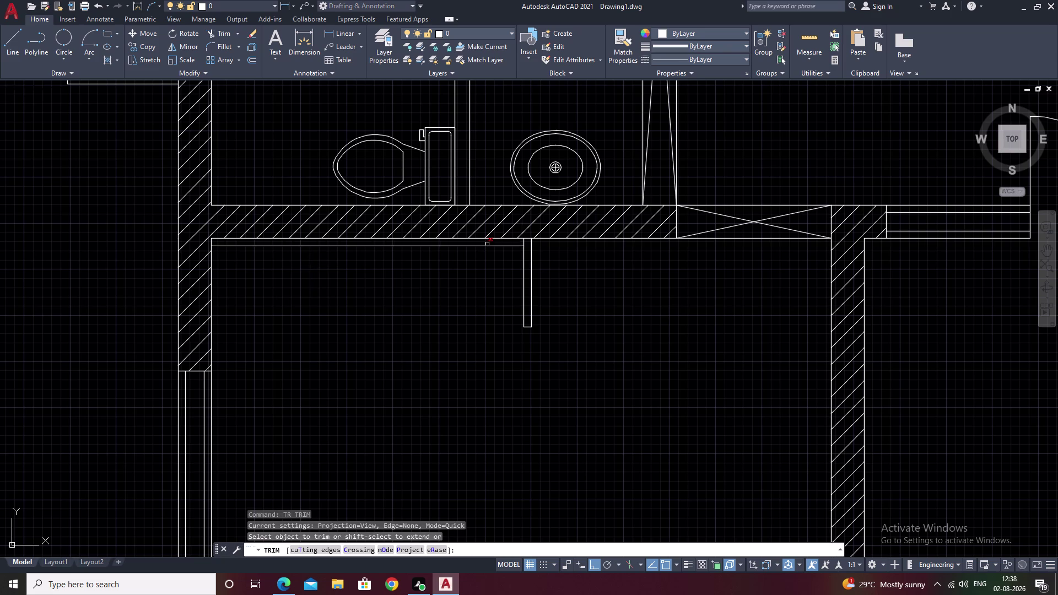
scroll(up, 3)
drag(517, 246, 493, 246)
scroll(down, 3)
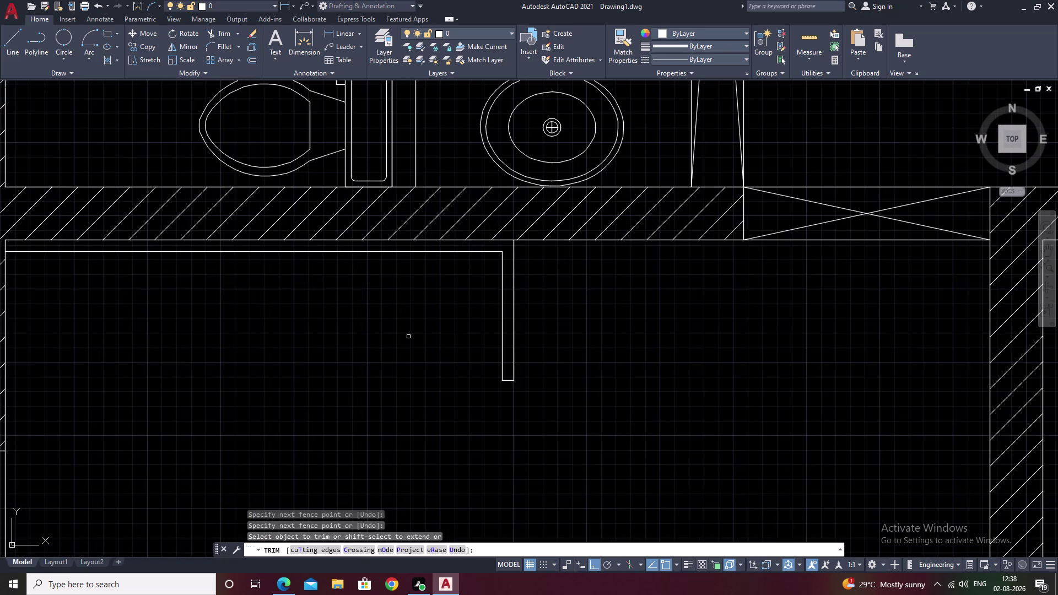
middle_drag(409, 337, 546, 327)
middle_drag(484, 338, 595, 344)
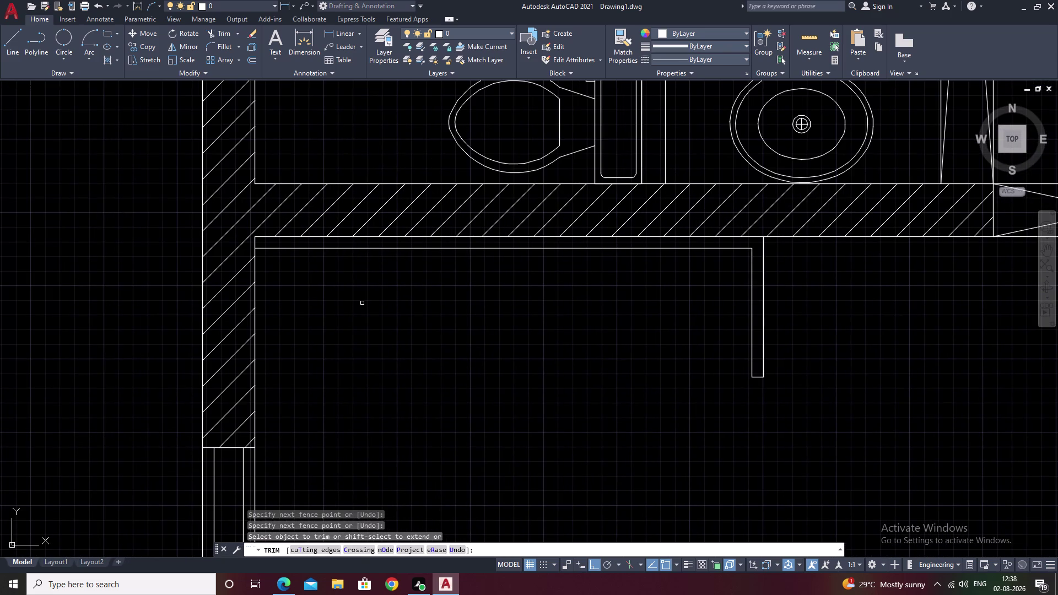
key(Escape)
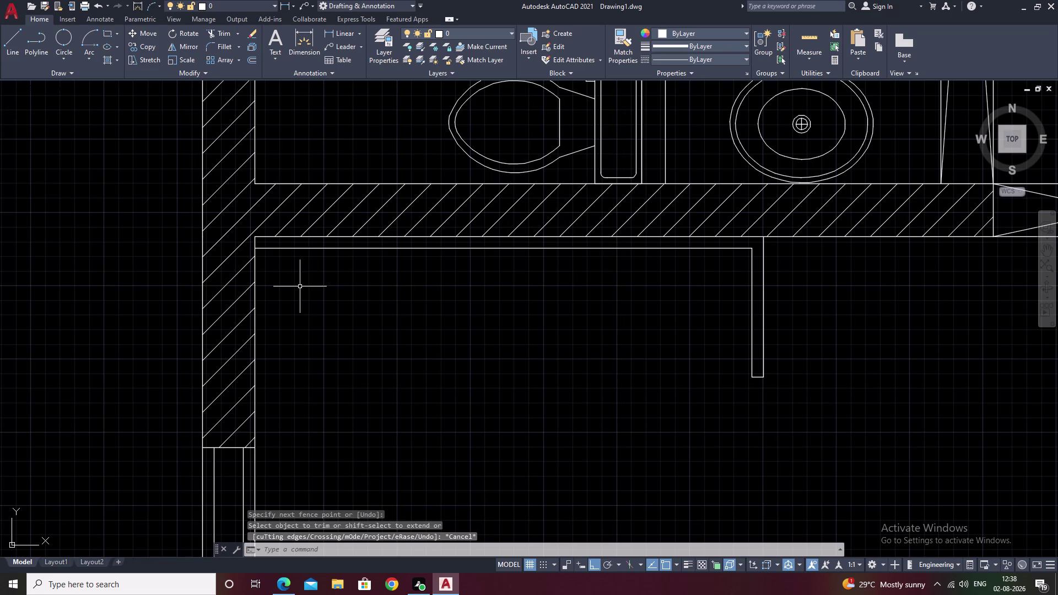
Offset the room's left inner wall line 2 units into the room.
text(o)
key(space)
text(2)
key(space)
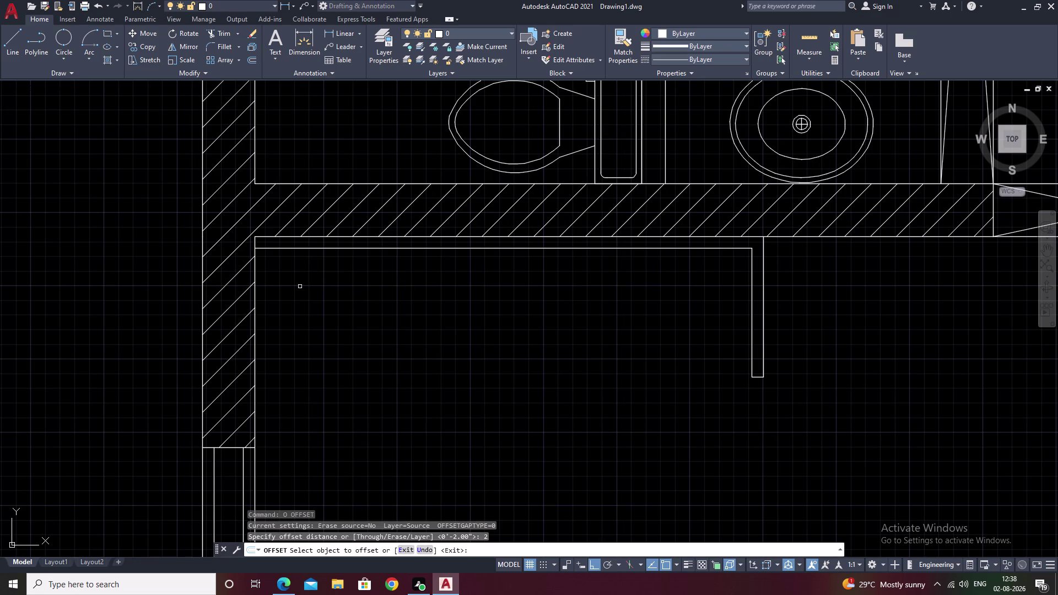
click(254, 298)
click(329, 302)
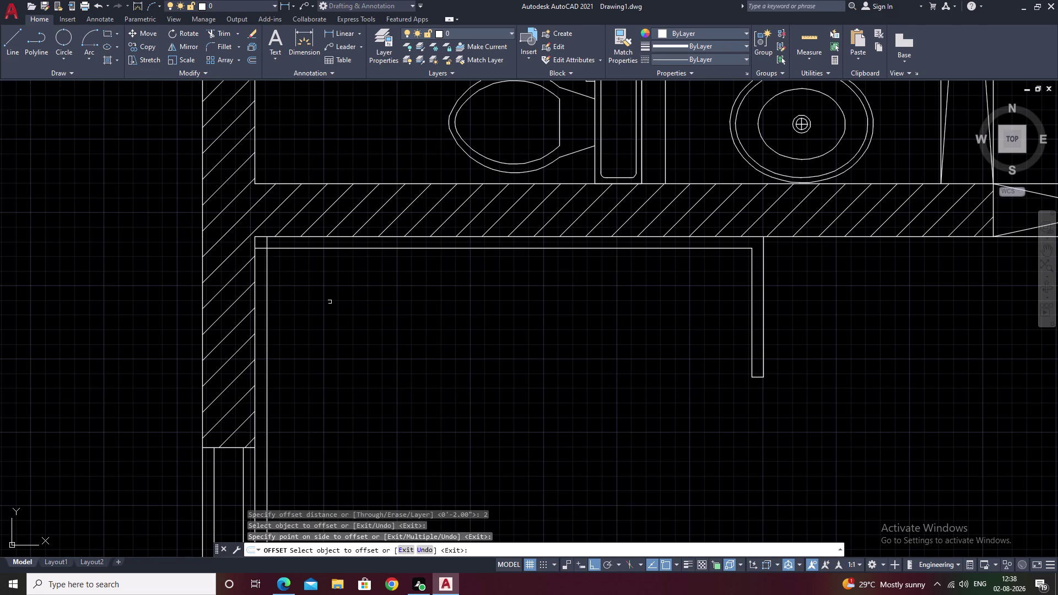
key(Escape)
Trim the new line's overhang at the top corner and view the left-wall window.
text(tr)
key(space)
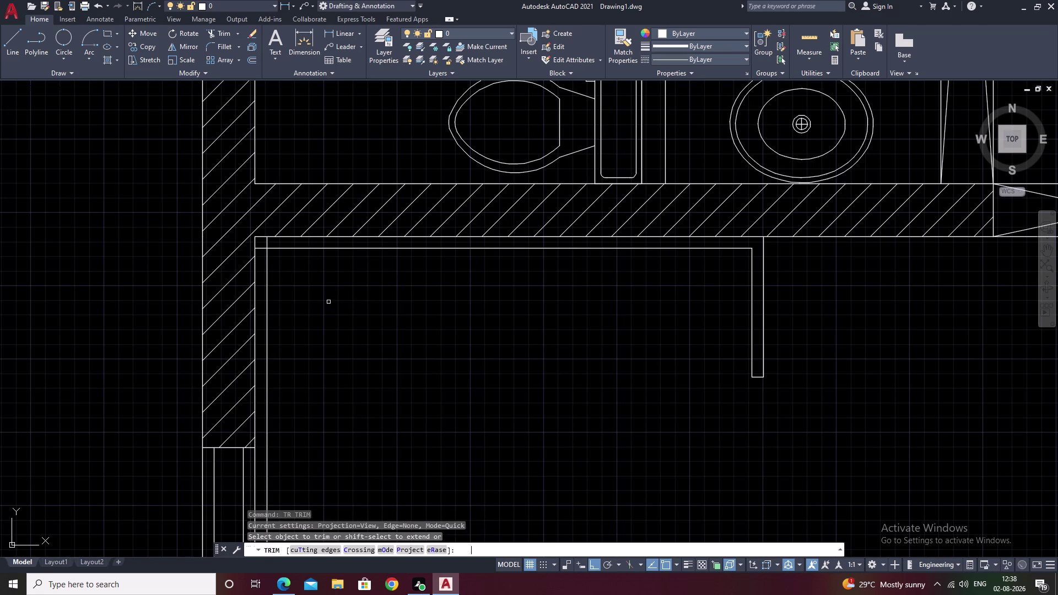
scroll(up, 3)
drag(278, 242, 245, 300)
scroll(down, 3)
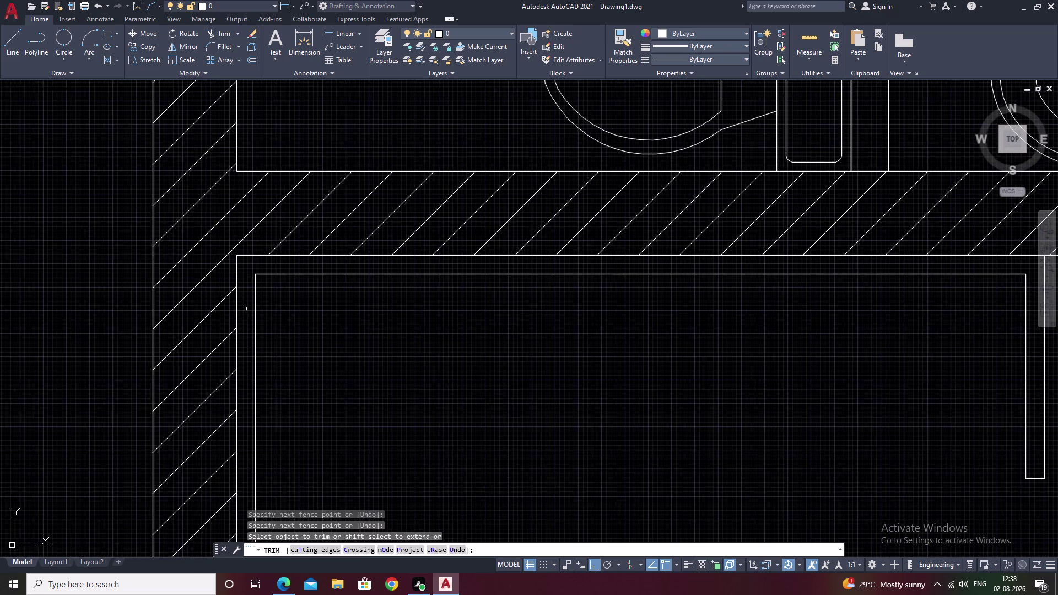
middle_drag(337, 352, 390, 302)
scroll(down, 3)
middle_drag(455, 353, 435, 318)
middle_drag(479, 371, 470, 330)
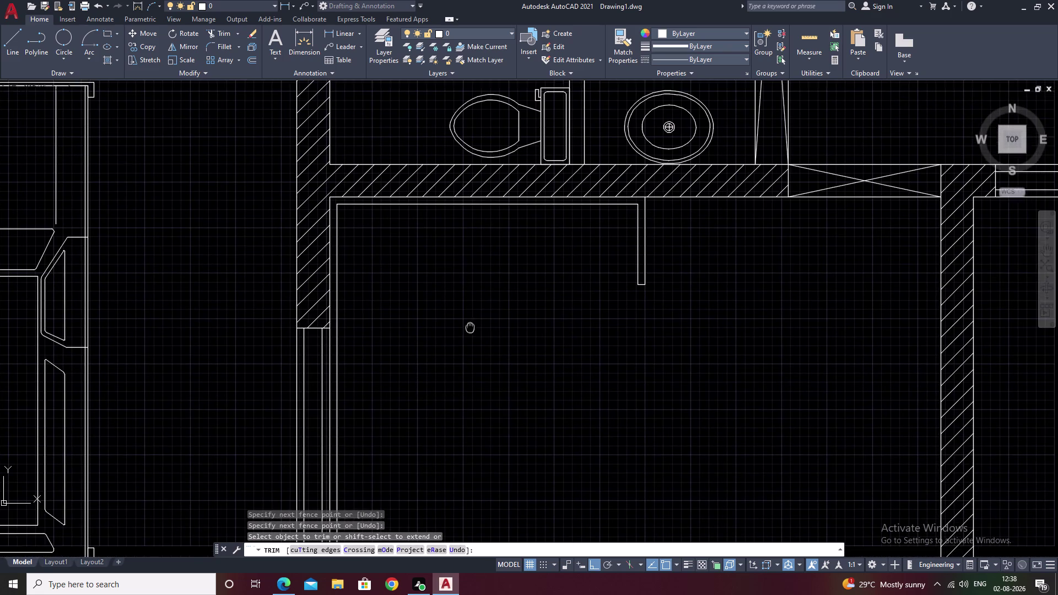
middle_drag(471, 330, 469, 328)
middle_drag(498, 362, 492, 321)
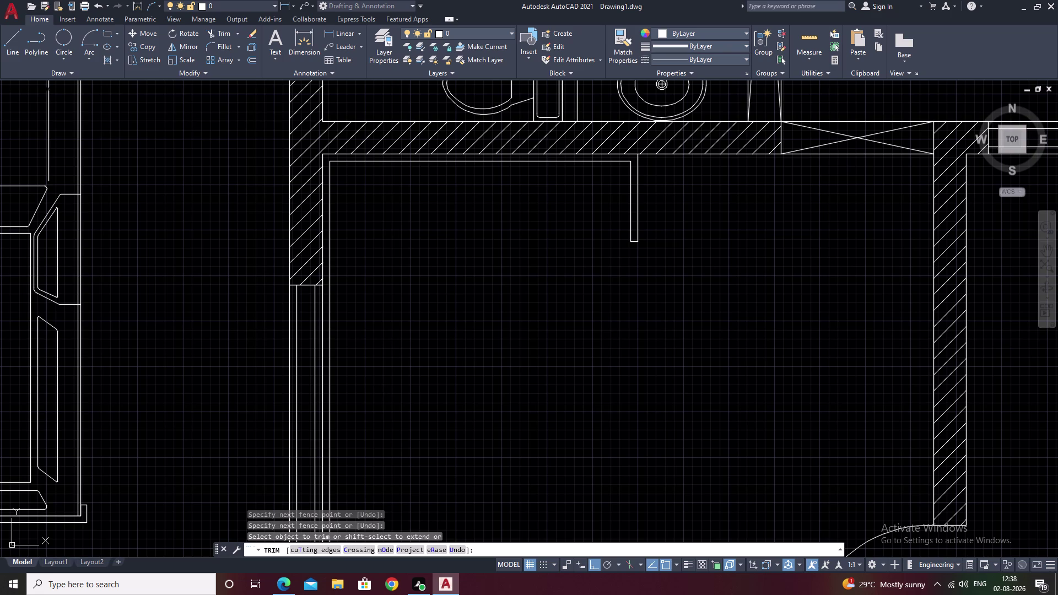
middle_drag(398, 419, 417, 316)
key(Escape)
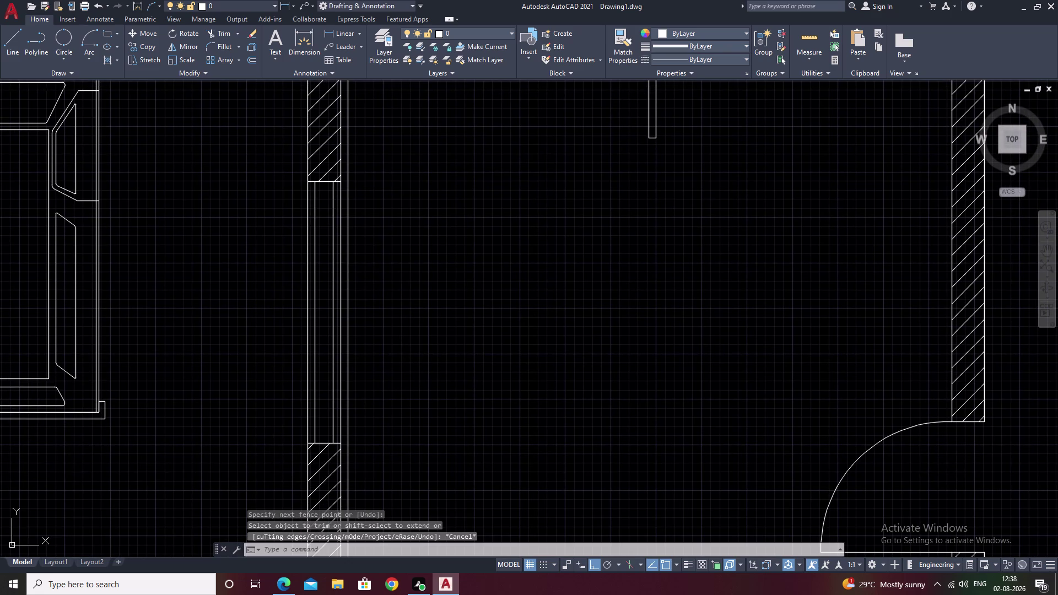
text(l)
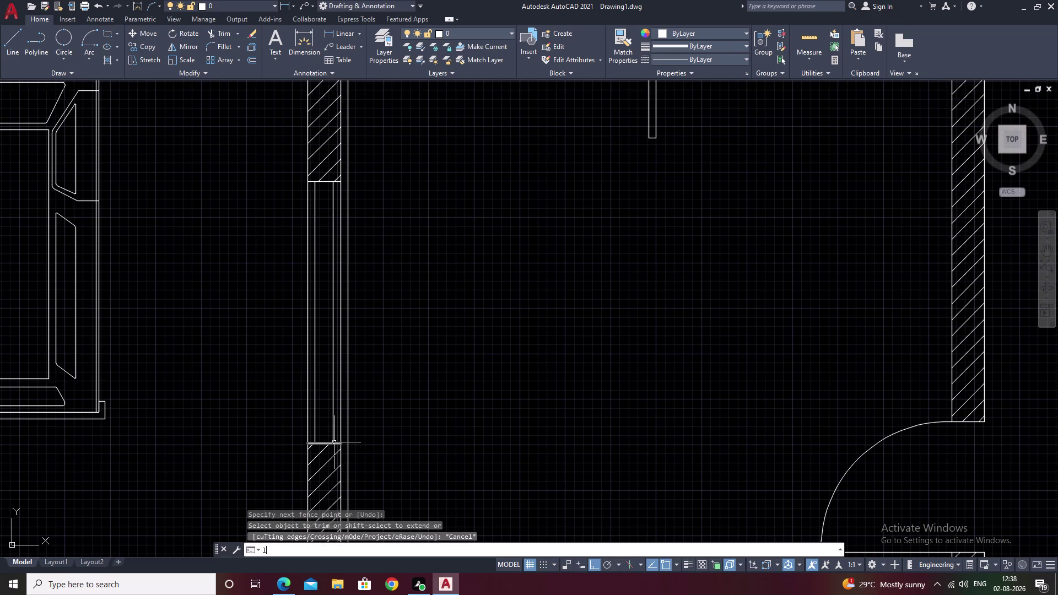
key(space)
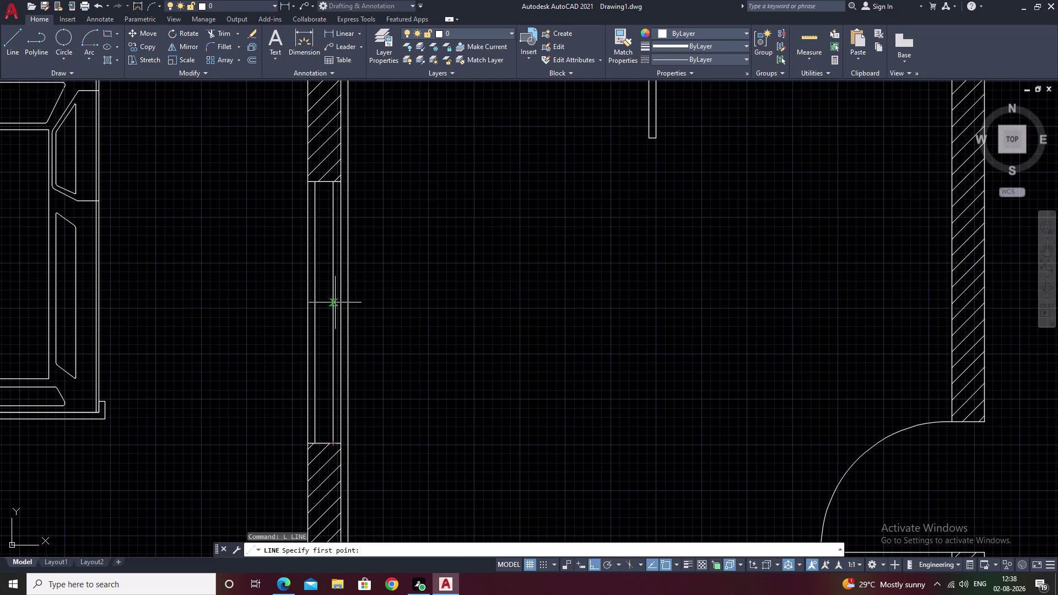
Draw a horizontal line from the left inner wall partway into the room.
click(335, 311)
click(569, 328)
key(Escape)
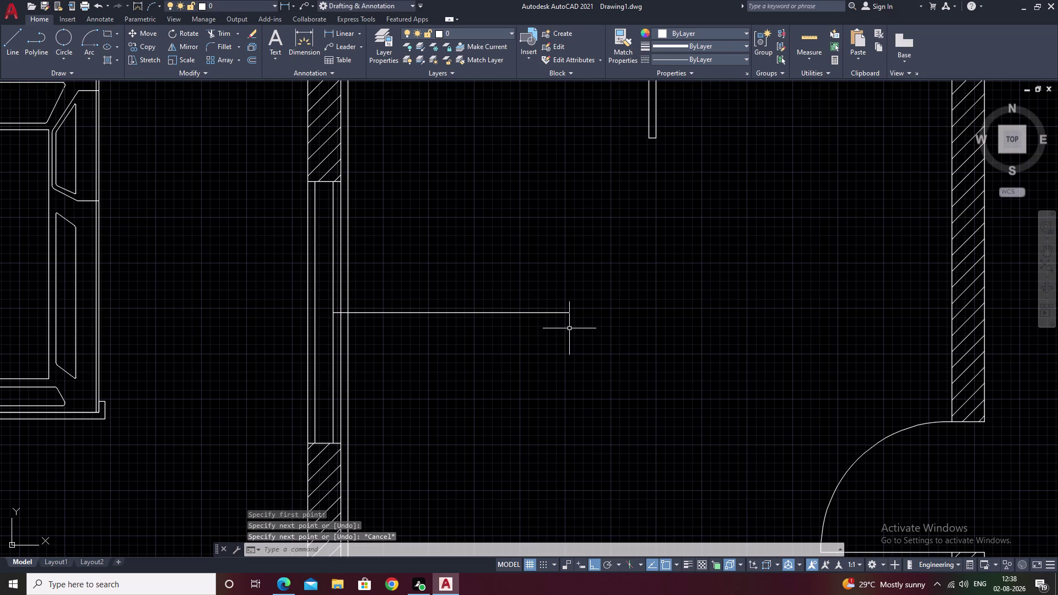
Fence-trim the new line's end where it crosses the wall lines.
text(tr)
key(space)
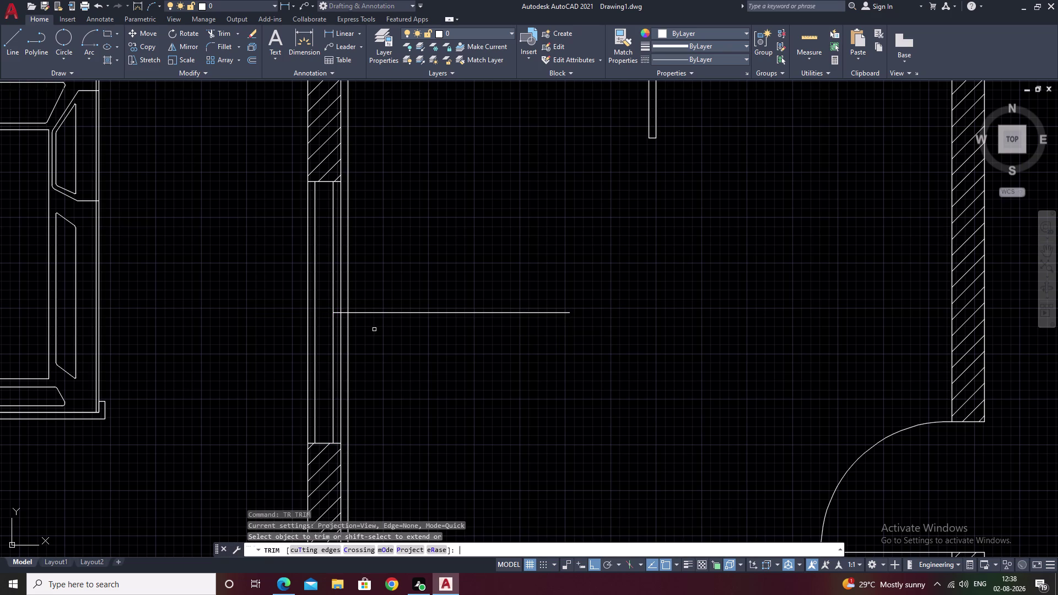
scroll(up, 3)
drag(323, 269, 321, 321)
drag(298, 281, 298, 284)
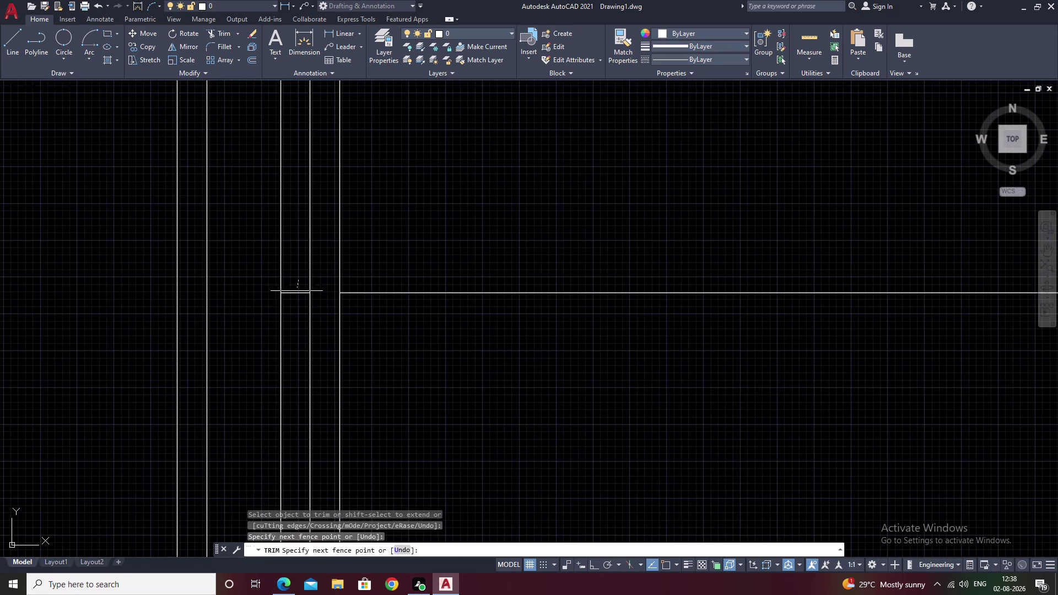
drag(298, 284, 294, 339)
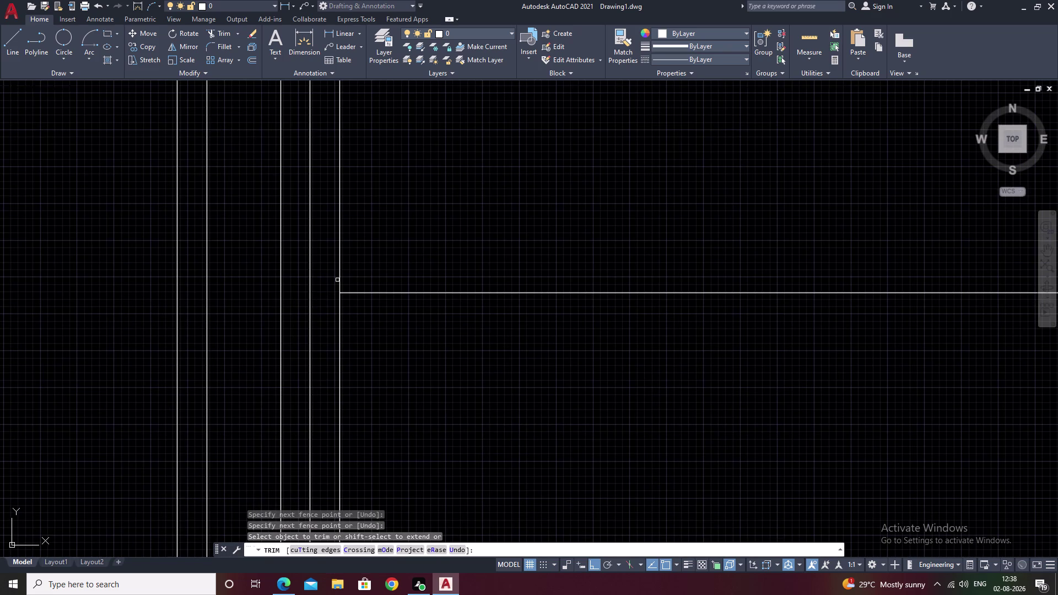
scroll(down, 3)
middle_drag(450, 276, 446, 313)
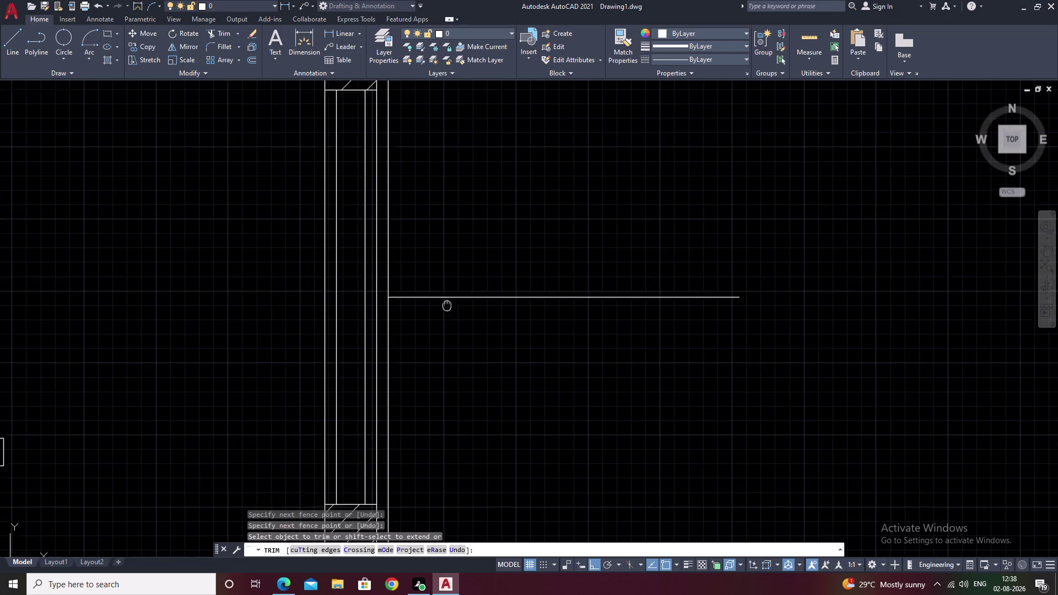
middle_drag(446, 313, 462, 391)
scroll(down, 3)
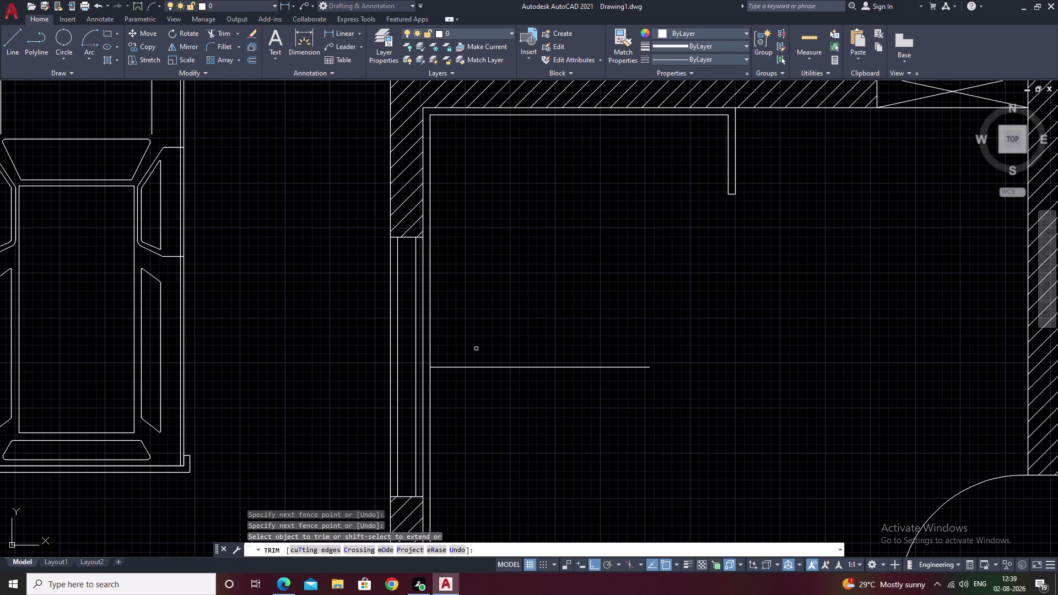
Extend the horizontal line's end so it meets the wall line.
text(e)
text(x)
key(space)
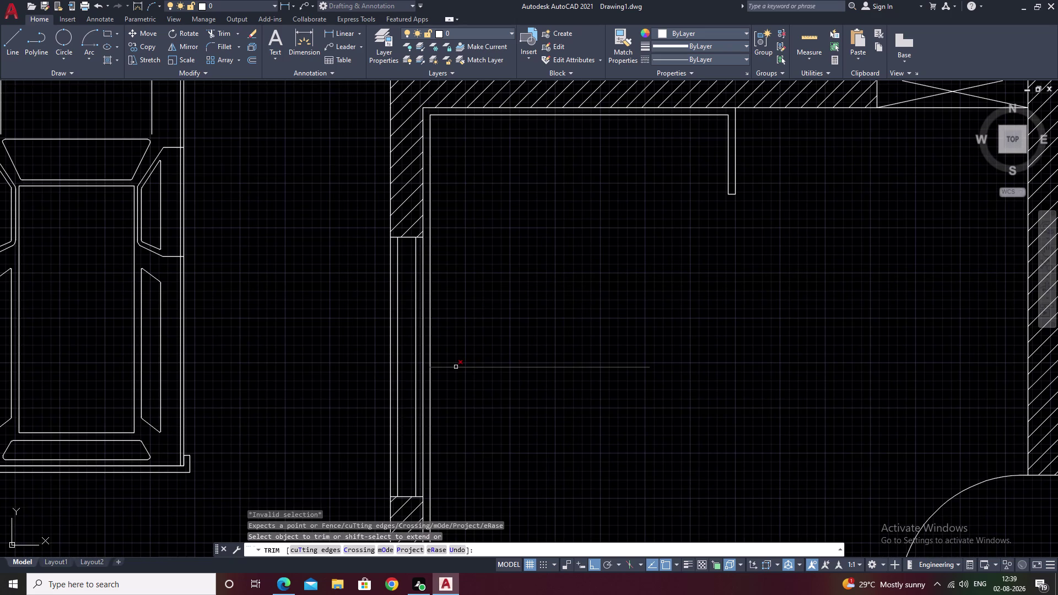
key(Escape)
text(ex)
key(space)
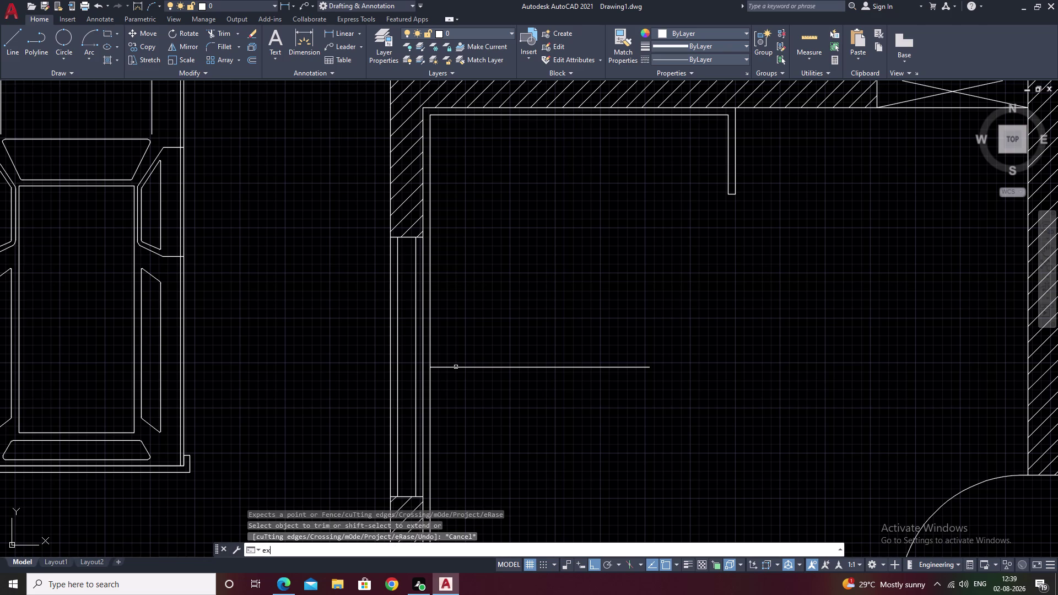
click(455, 367)
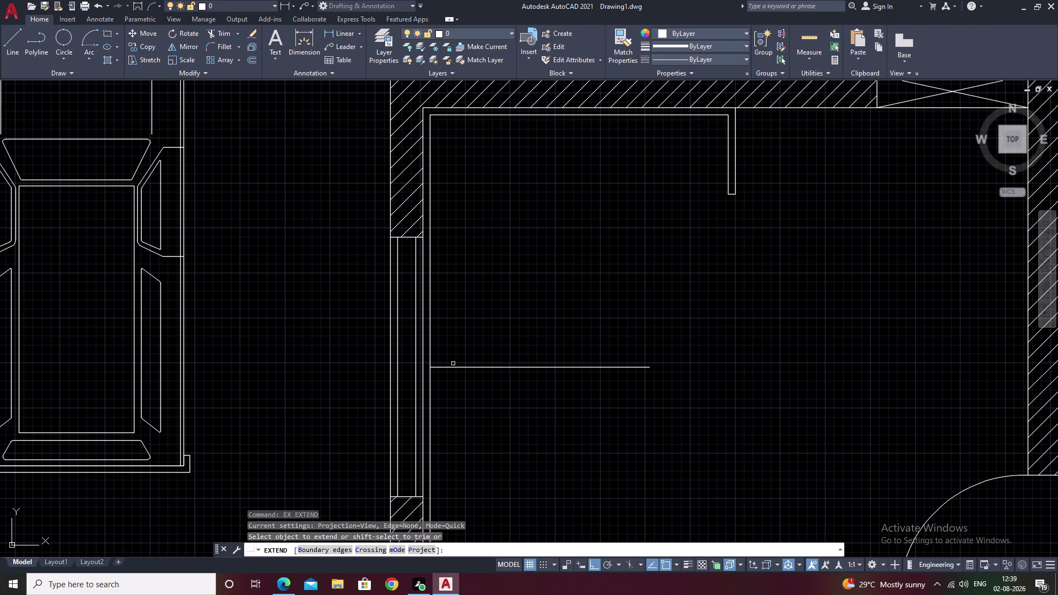
click(451, 368)
key(Escape)
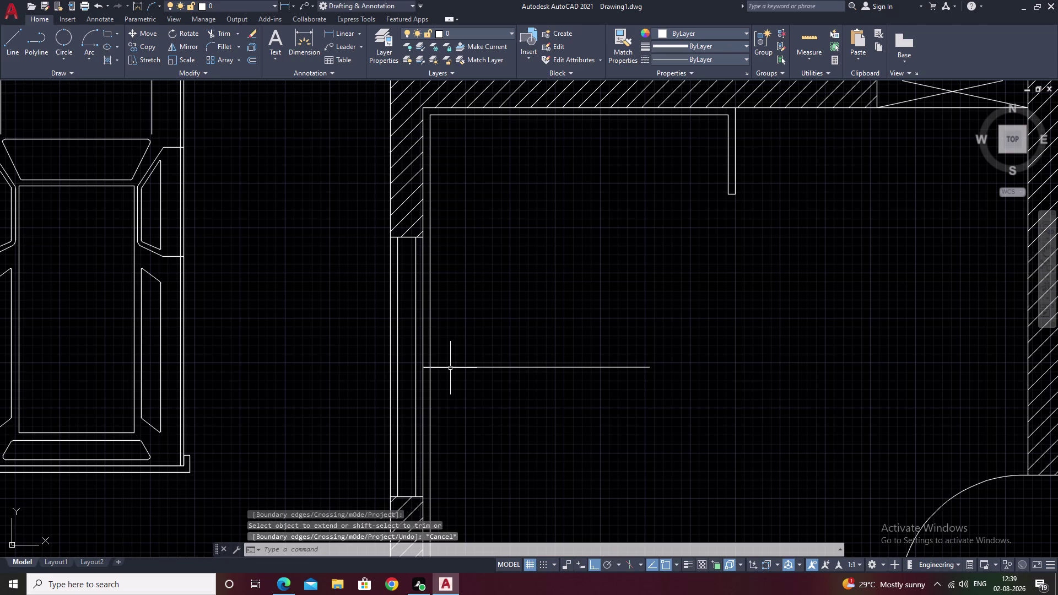
middle_drag(491, 420, 489, 381)
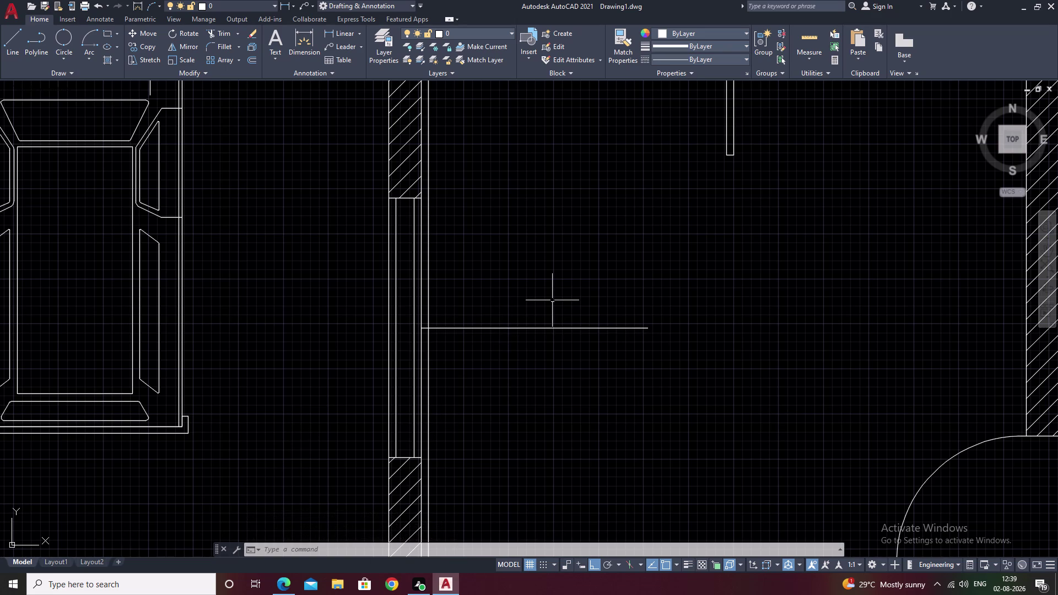
Offset the horizontal line 1' to make copies above and below it.
text(o)
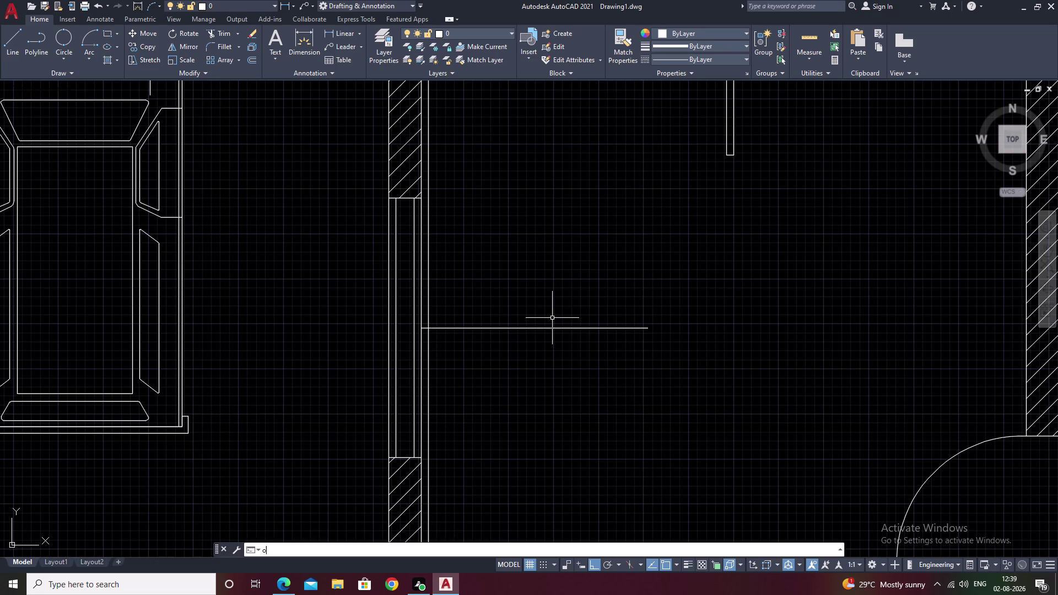
key(space)
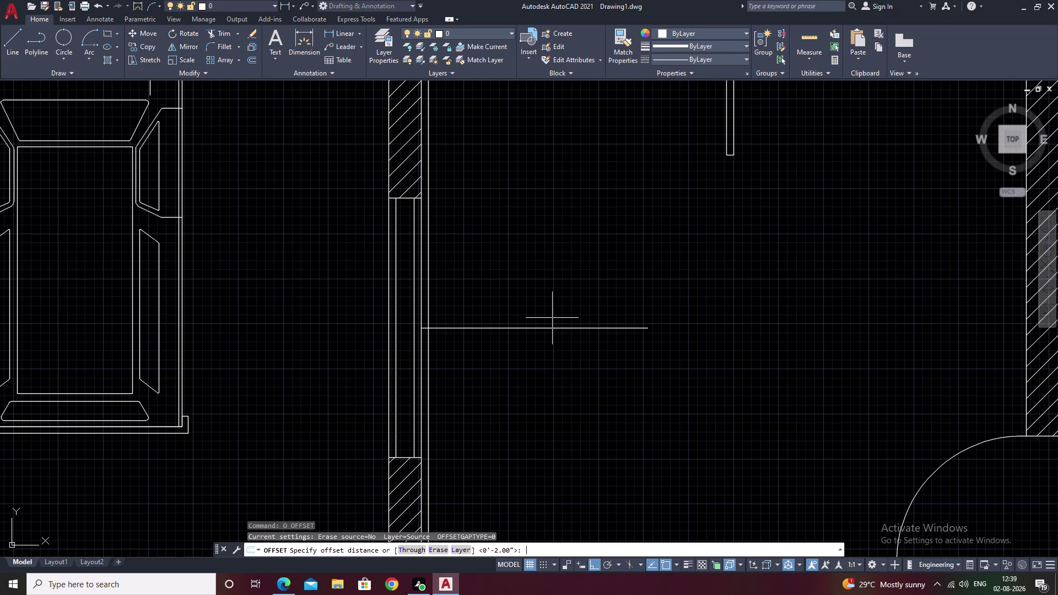
scroll(up, 3)
scroll(down, 3)
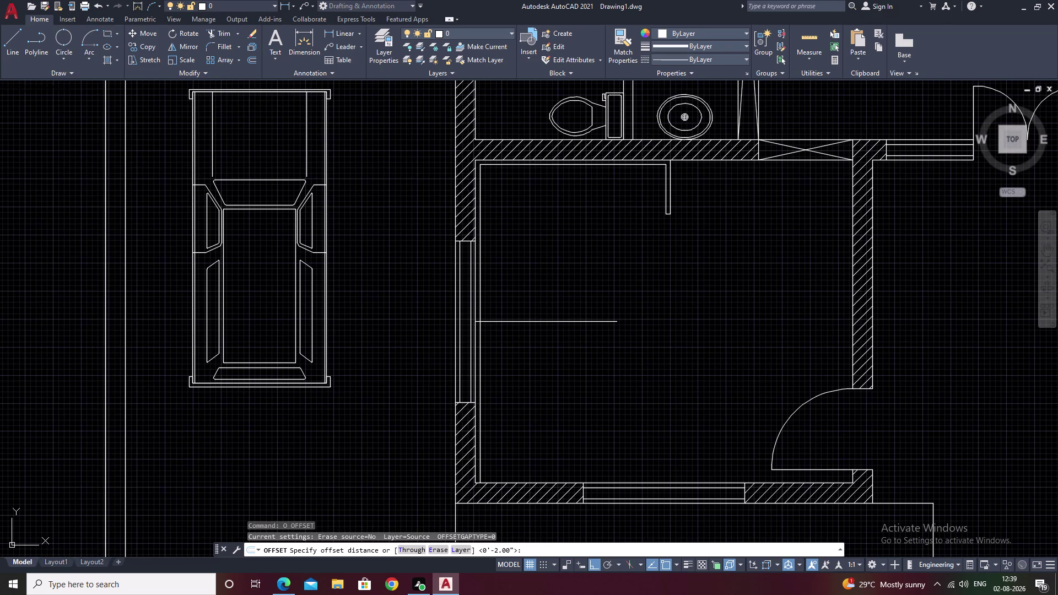
key(1)
text(')
key(space)
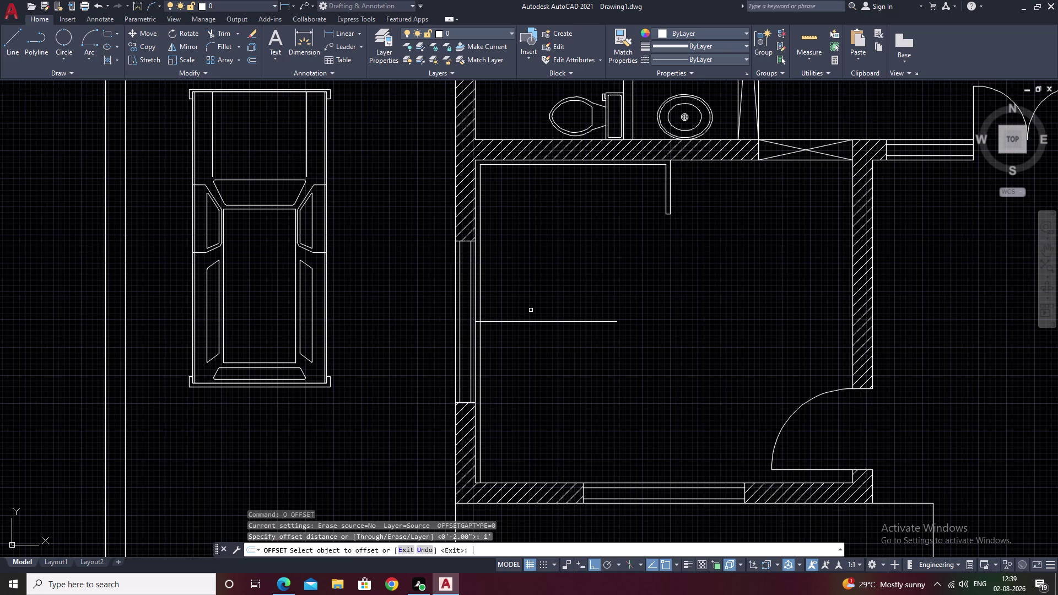
click(558, 321)
click(556, 306)
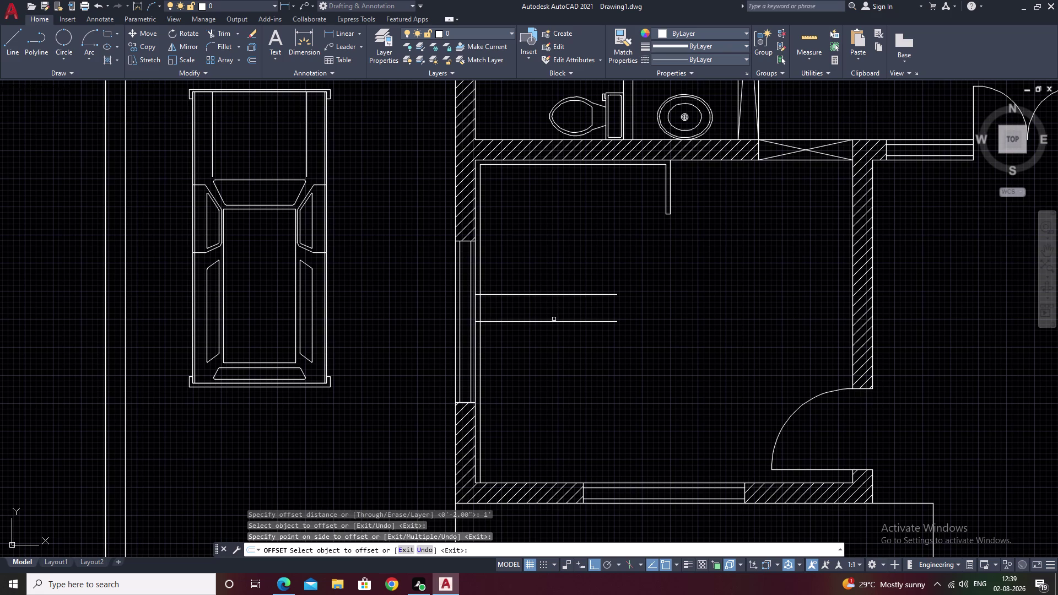
click(554, 322)
click(553, 359)
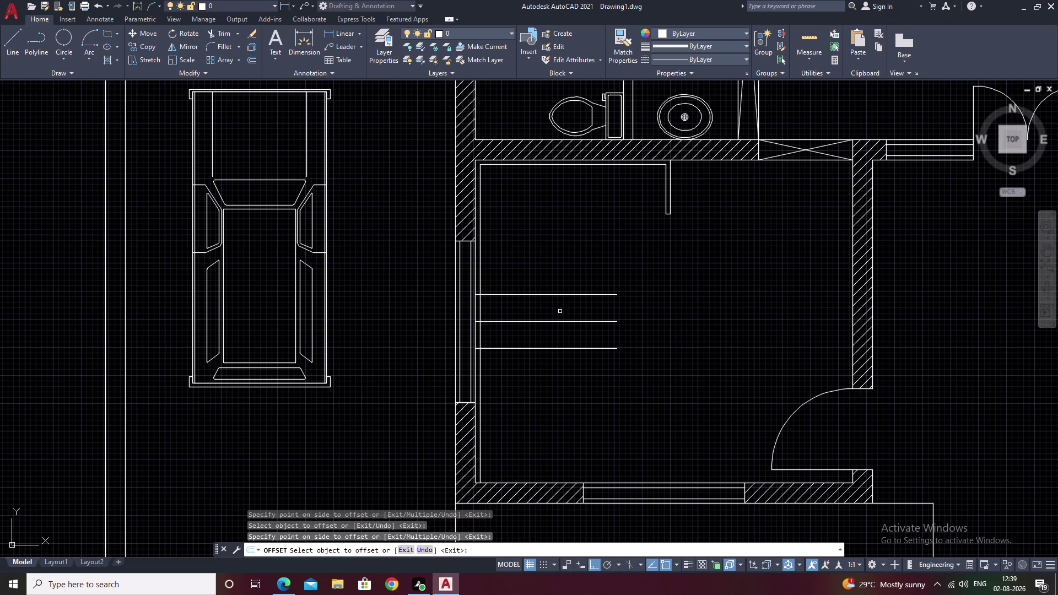
Undo both offset copies and the earlier line extension.
key(ctrl+z)
key(Escape)
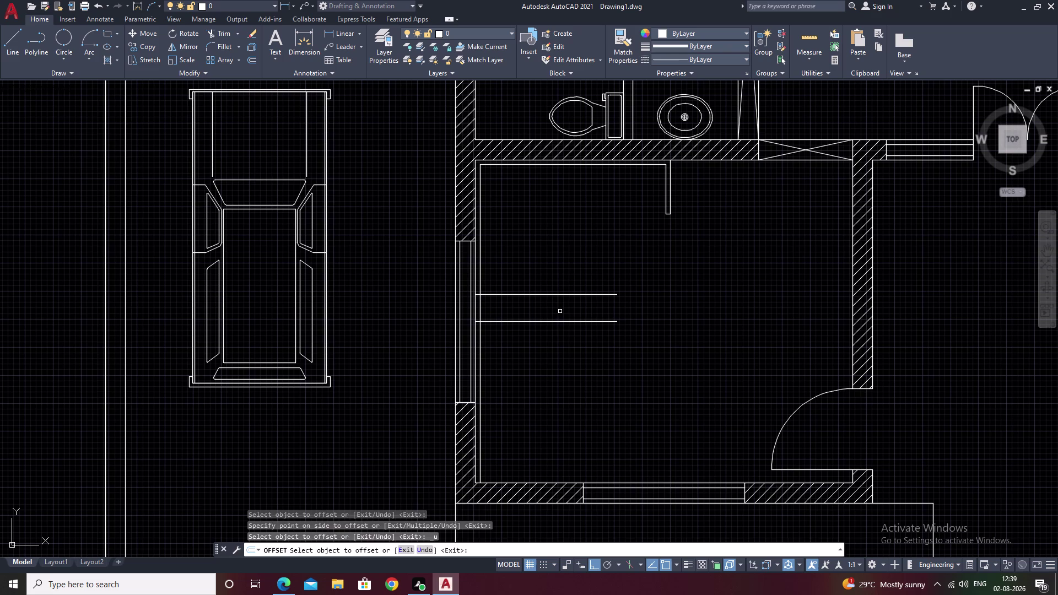
key(ctrl+z)
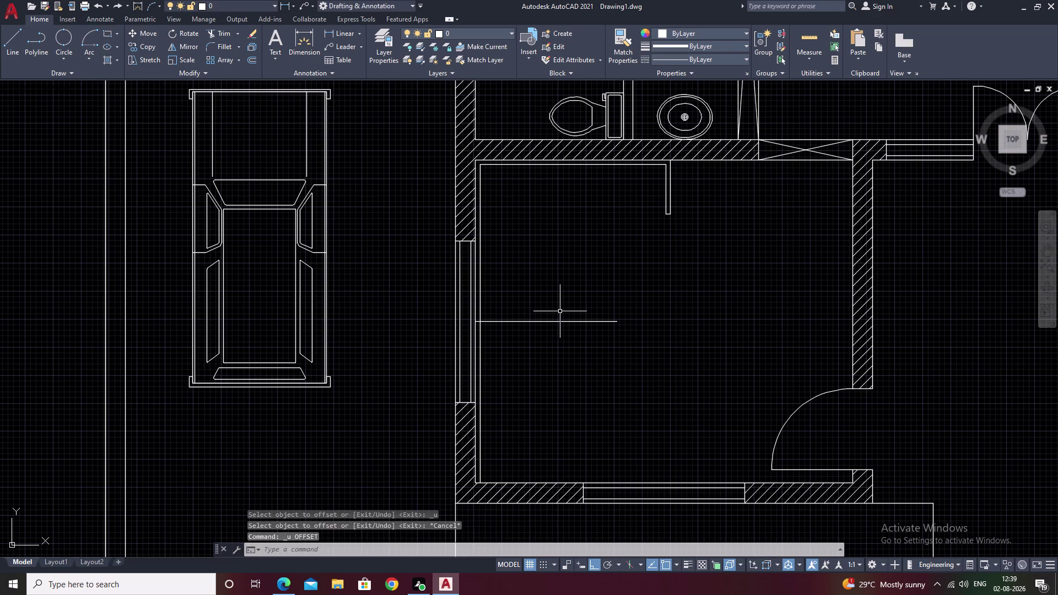
key(space)
key(Escape)
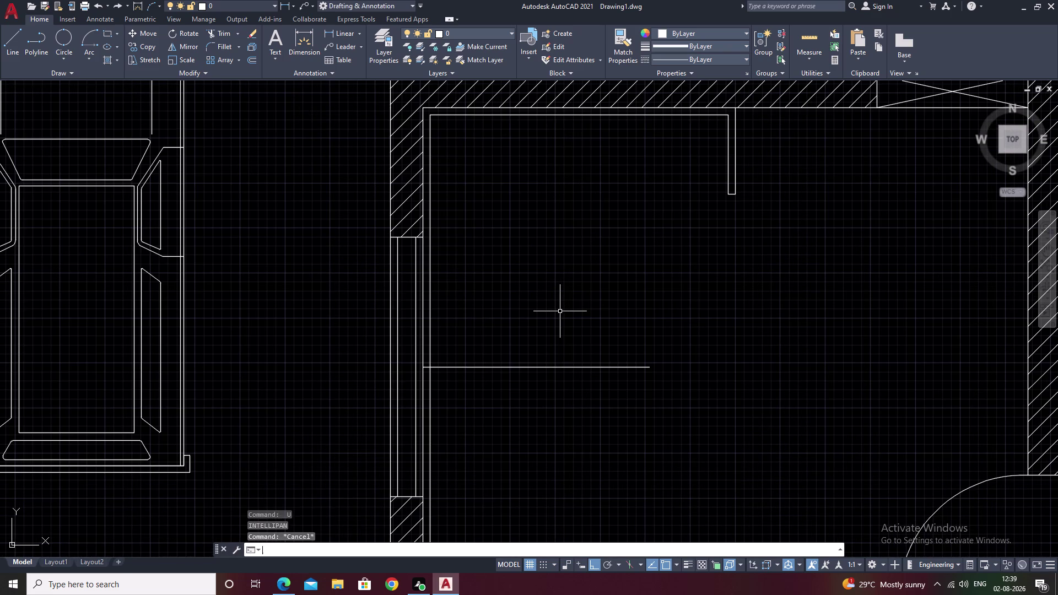
key(Escape)
key(space)
key(Escape)
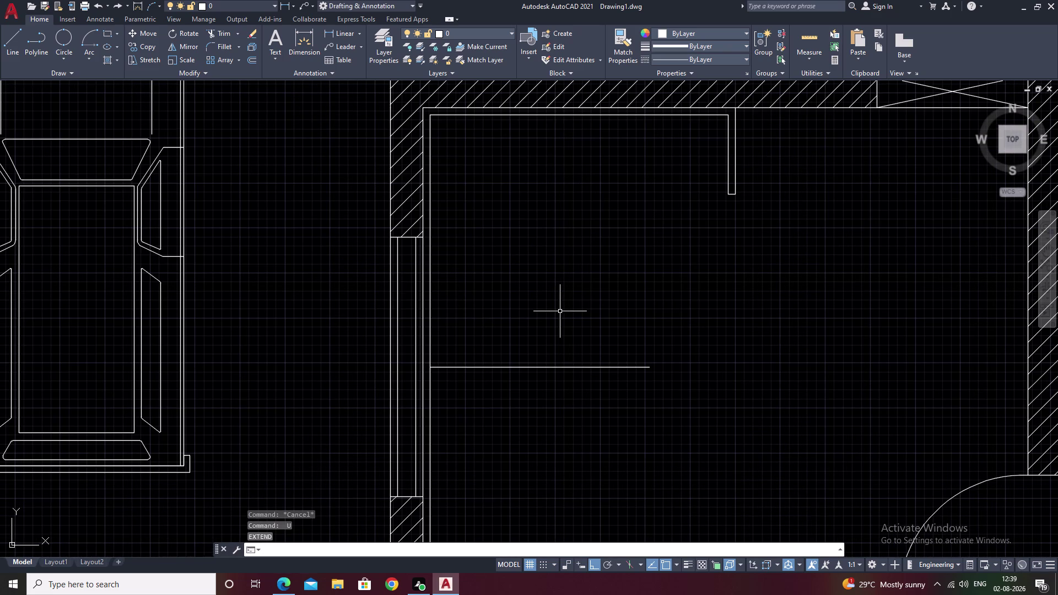
key(space)
key(Escape)
Offset the horizontal line twice at 0.5' spacing to make three parallel lines.
text(o)
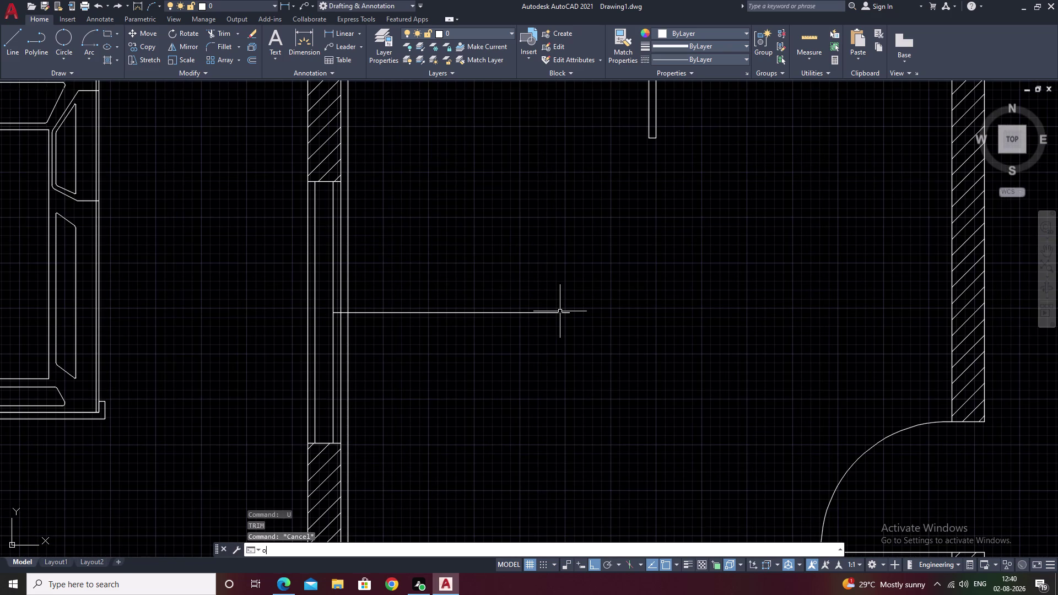
key(space)
text(.)
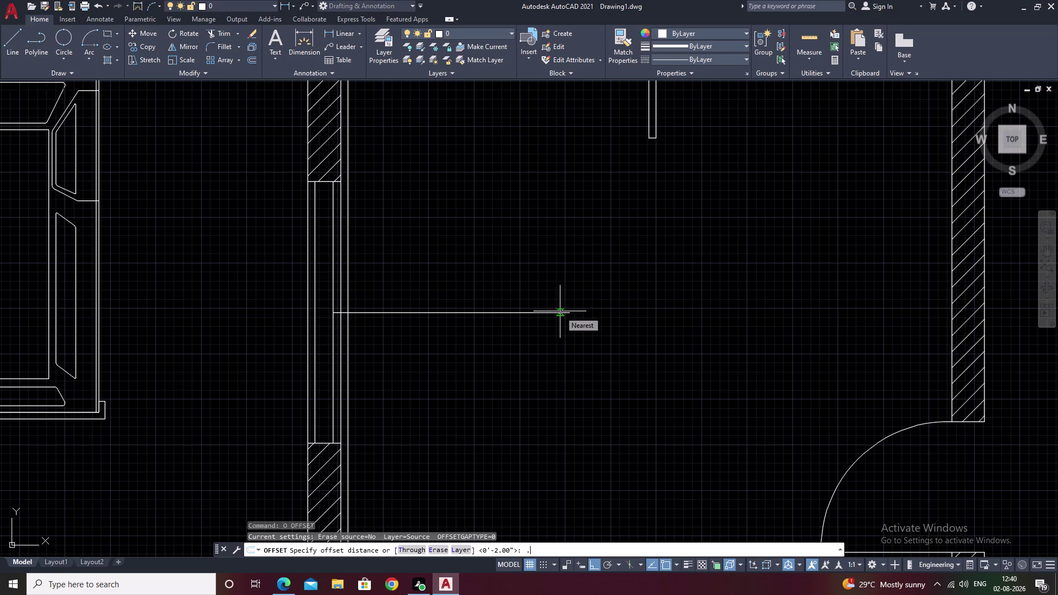
text(5')
key(space)
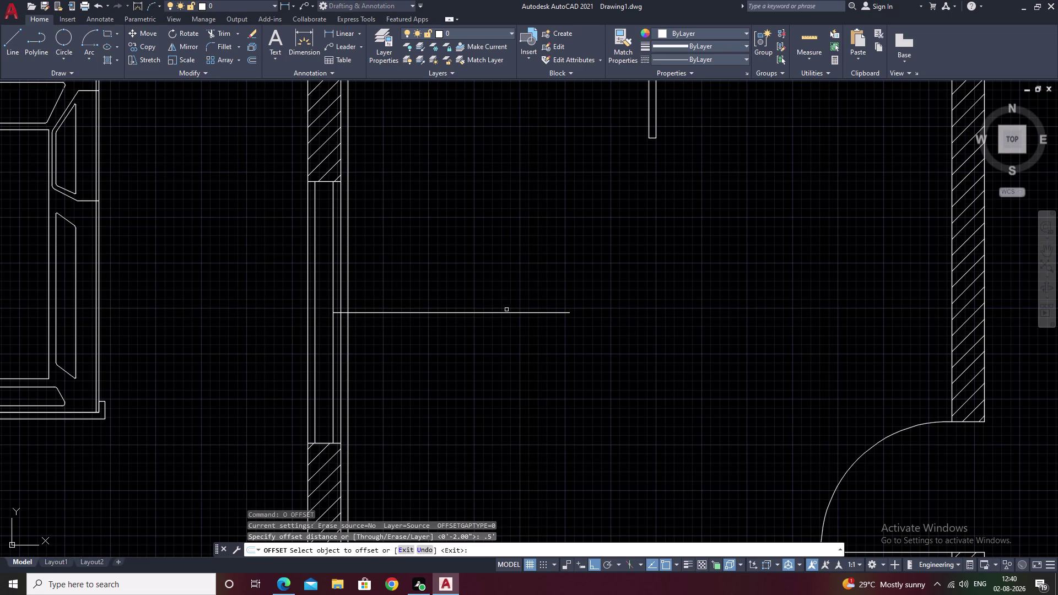
click(505, 312)
click(506, 236)
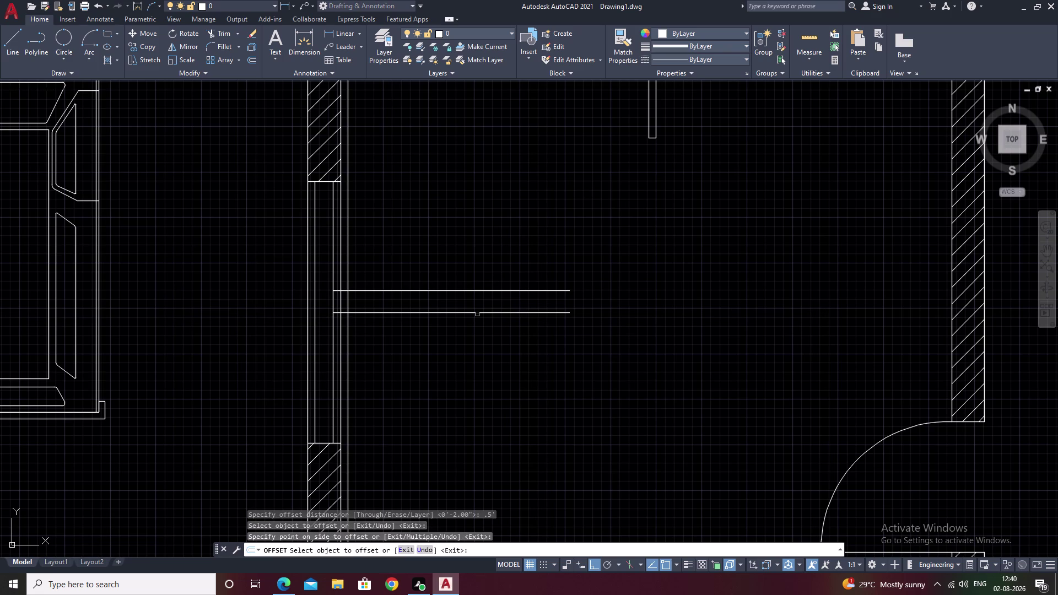
click(478, 314)
click(477, 368)
key(Escape)
scroll(up, 3)
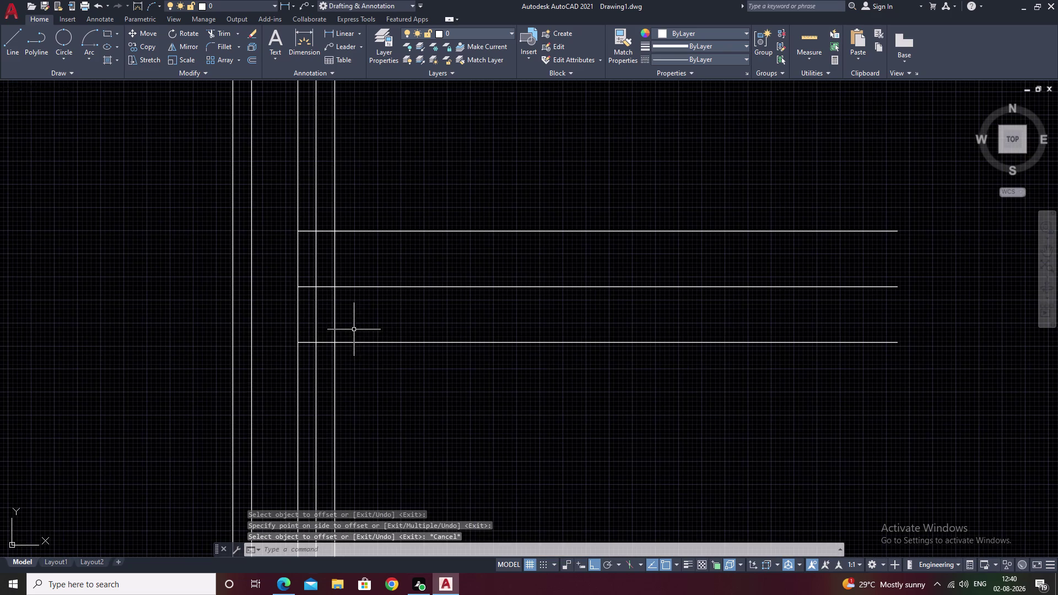
Fence-trim the three lines' ends that poke into the wall.
text(tr)
key(space)
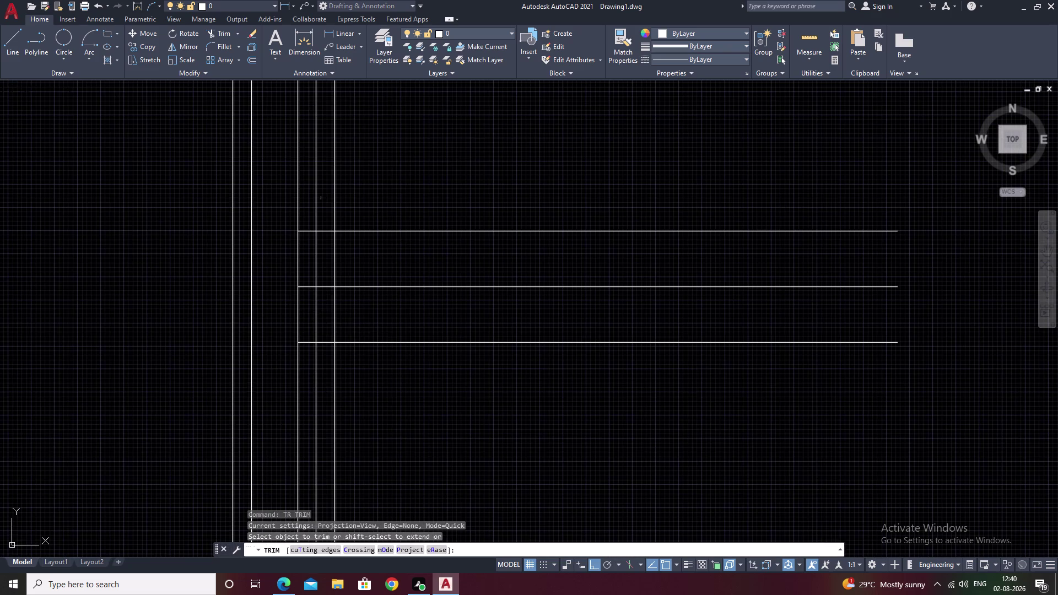
drag(326, 203, 320, 385)
scroll(down, 3)
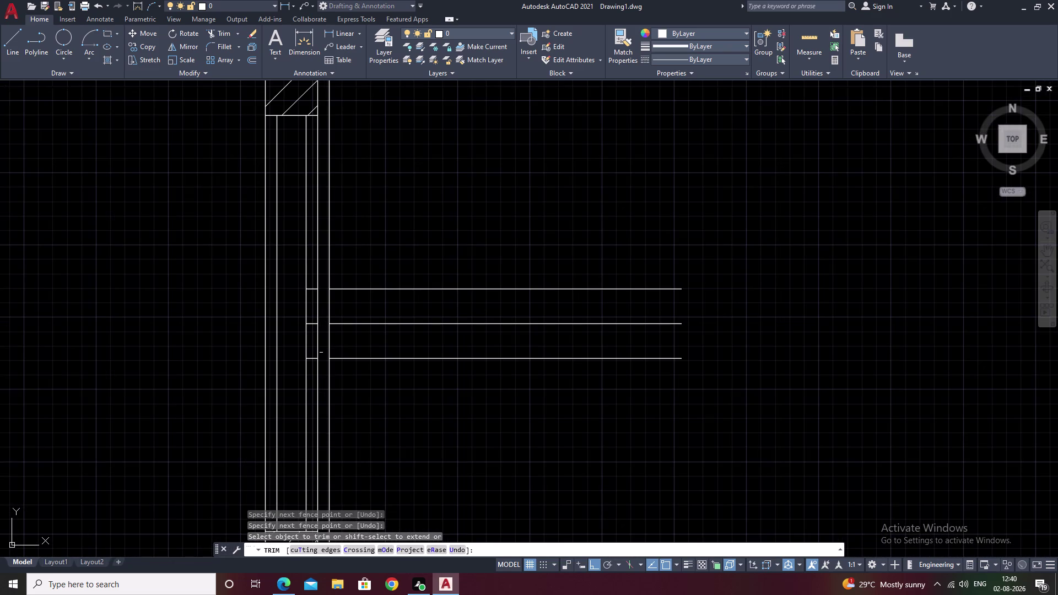
scroll(down, 3)
scroll(up, 3)
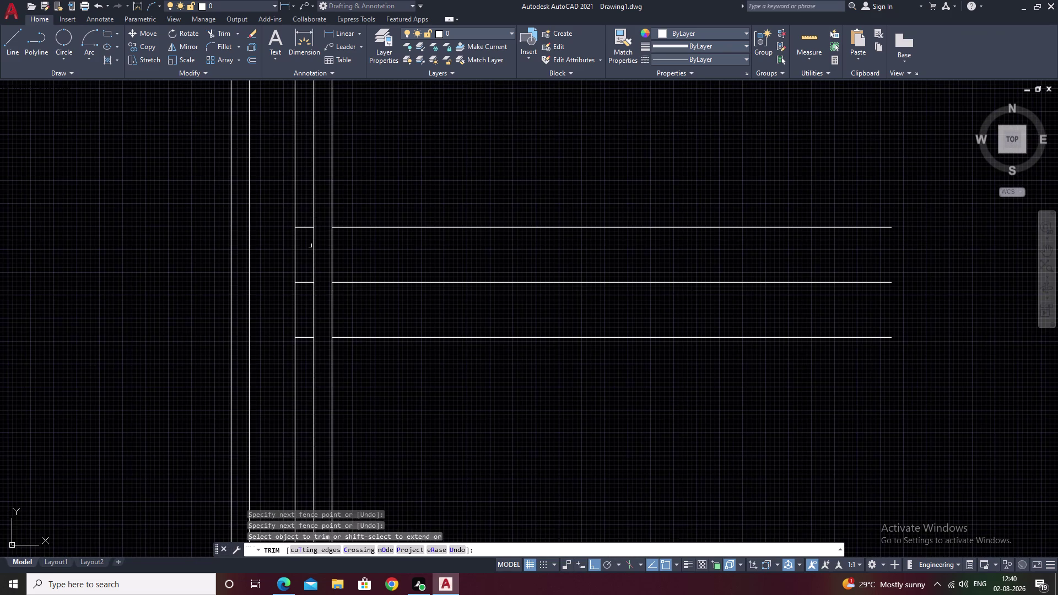
drag(305, 208, 304, 368)
key(Escape)
scroll(down, 3)
key(Escape)
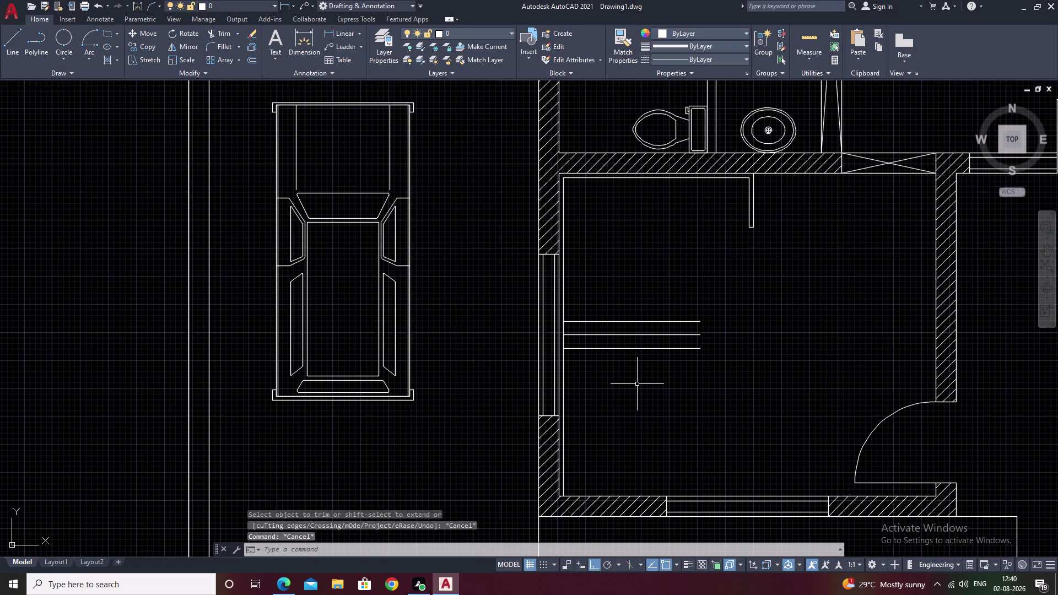